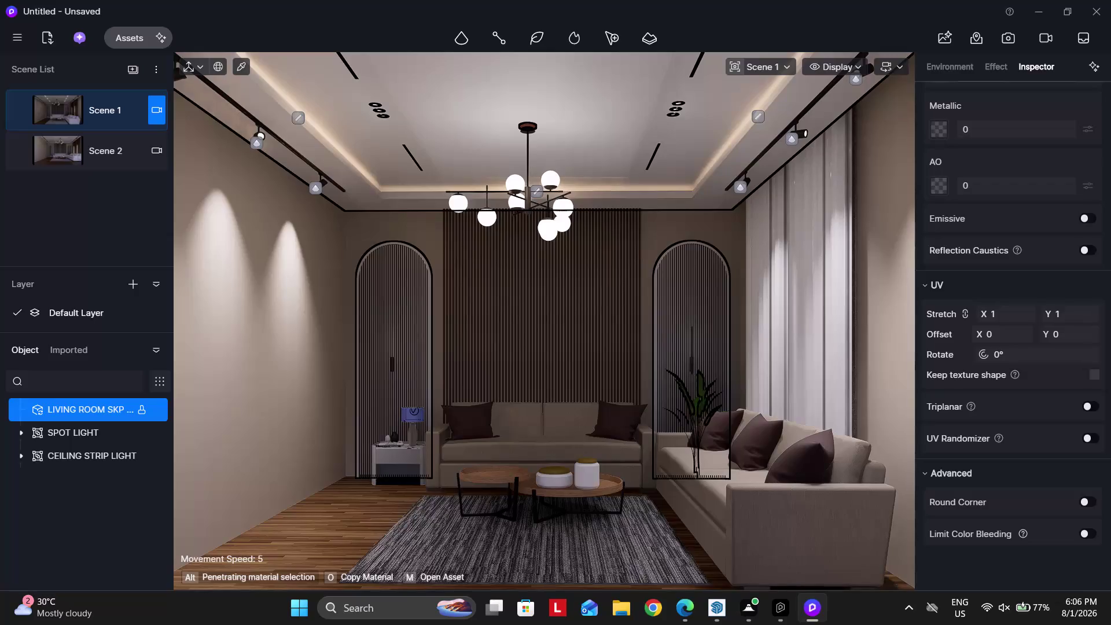
Lower the SPOT LIGHT group's intensity from 30 to 20.
click(72, 430)
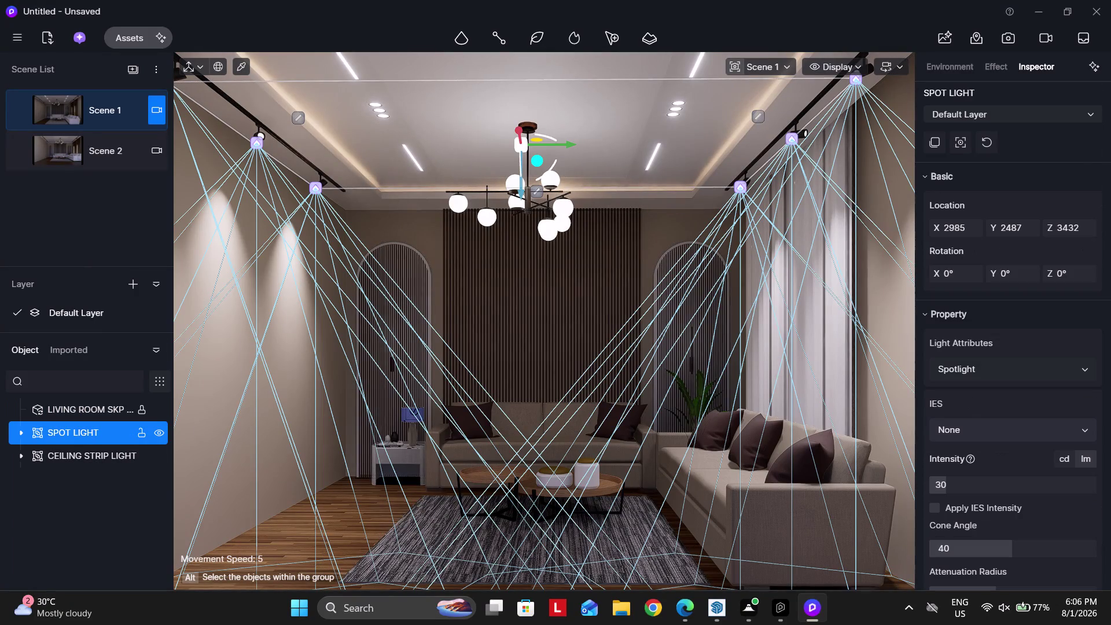
click(956, 480)
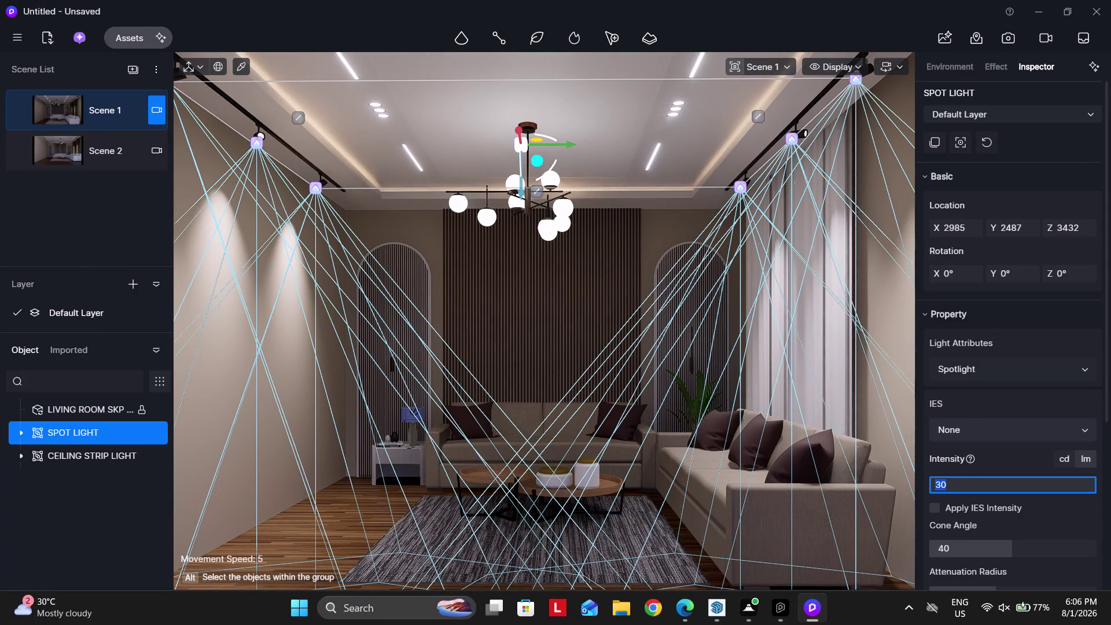
text(20)
key(Return)
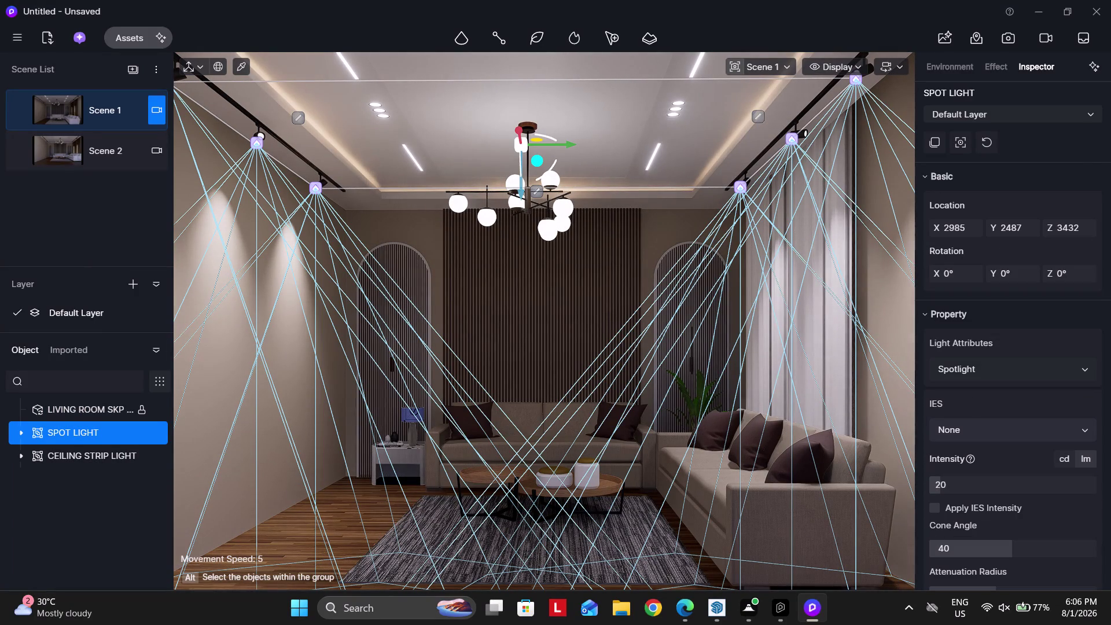
click(595, 364)
scroll(up, 3)
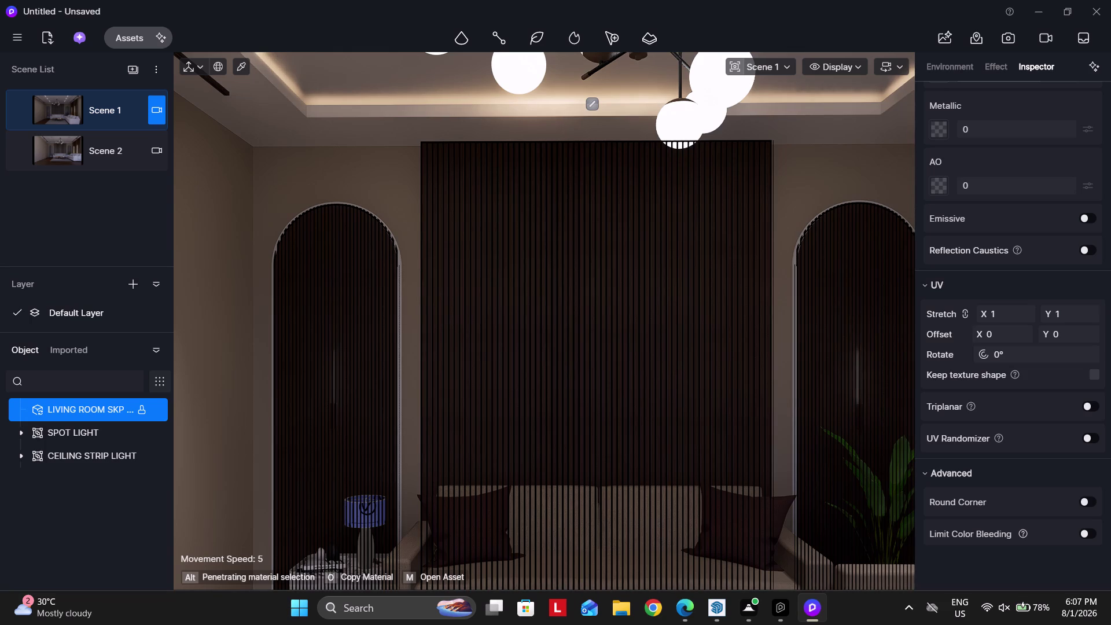
Fly the camera close to the white handle strip on the slatted doors.
scroll(up, 3)
right_click(514, 375)
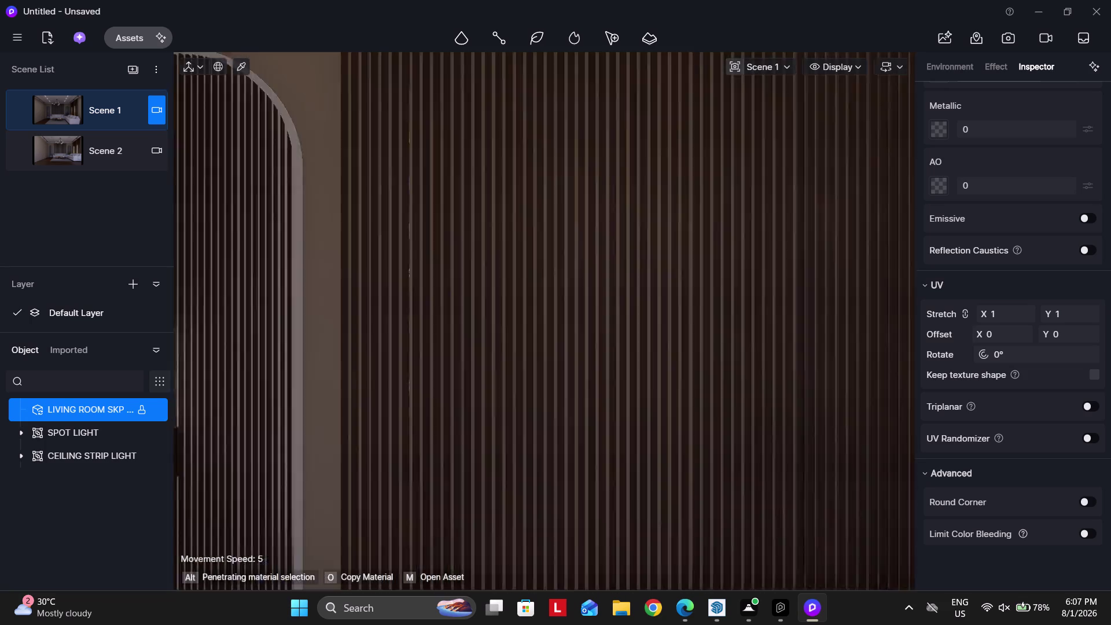
right_drag(538, 364, 457, 364)
scroll(up, 3)
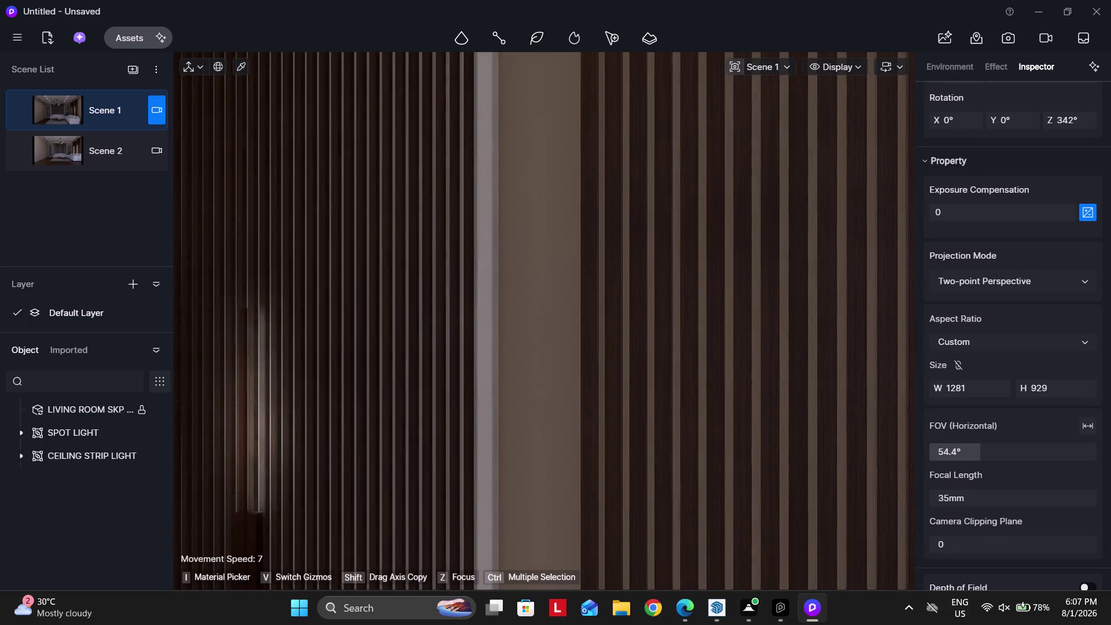
scroll(up, 3)
scroll(up, 3)
right_drag(327, 378, 326, 377)
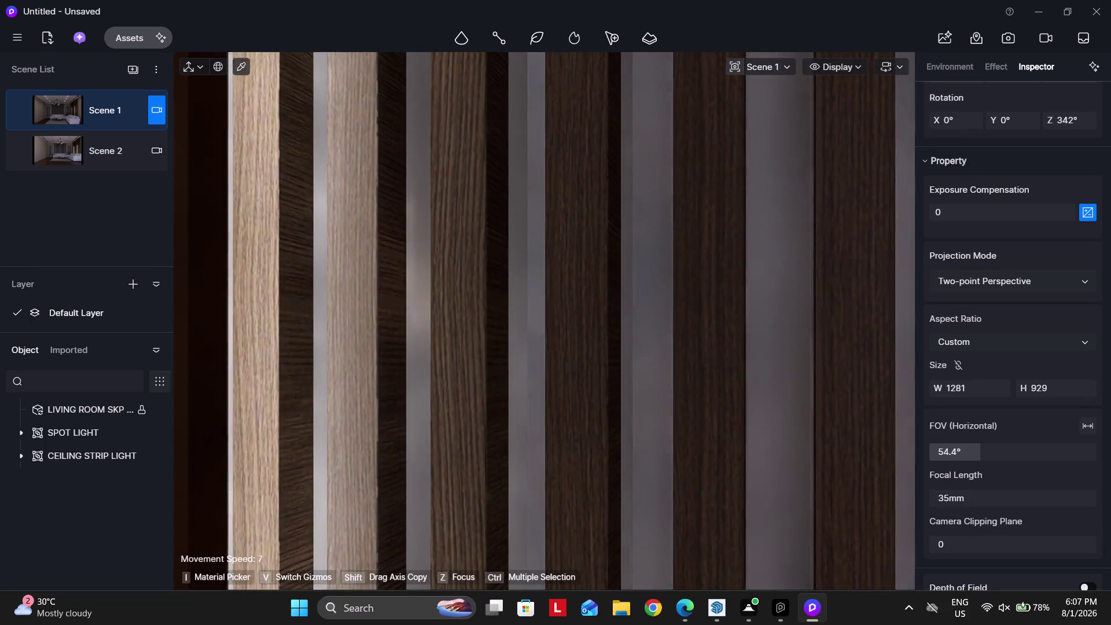
right_drag(325, 377, 253, 382)
text(SDDD)
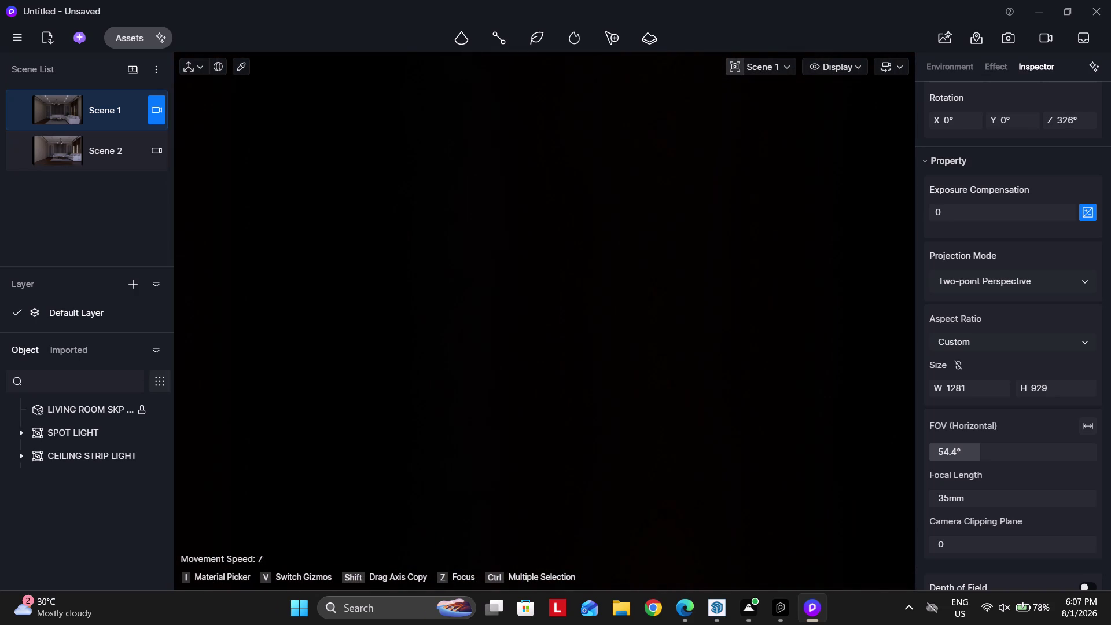
right_drag(314, 384, 900, 396)
key(a)
key(w)
key(w)
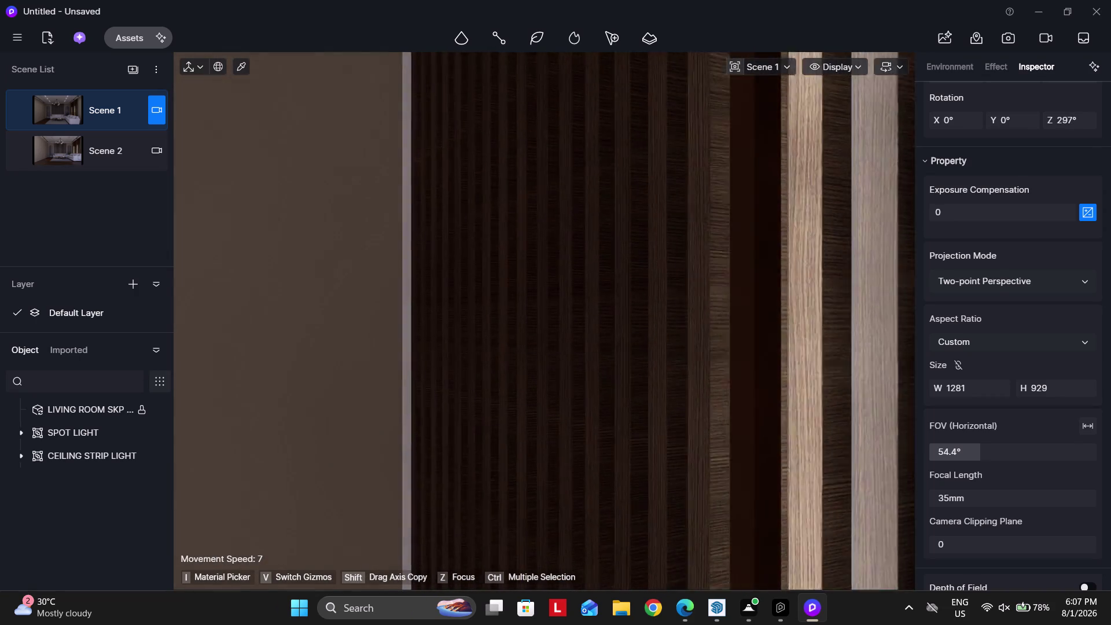
key(s)
key(d)
key(w)
key(a)
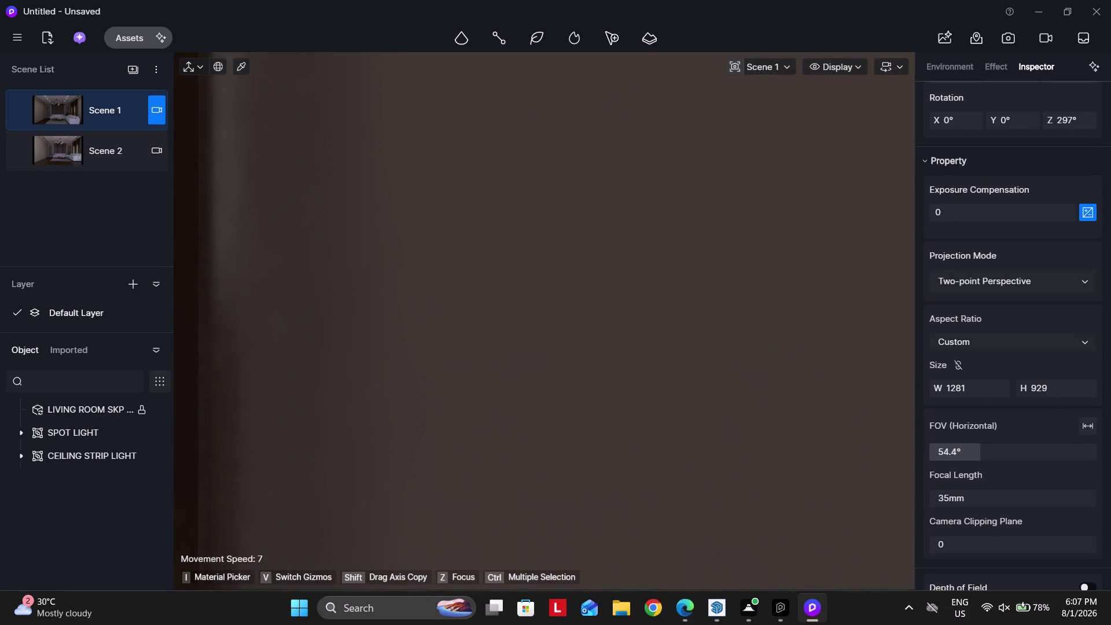
right_drag(666, 360, 648, 357)
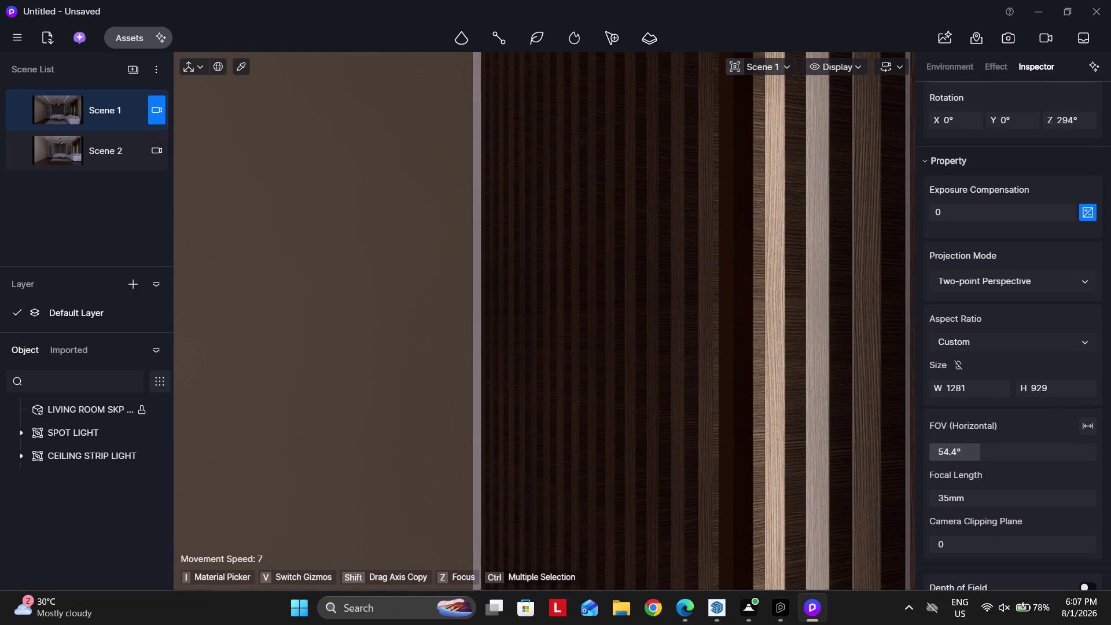
right_drag(647, 357, 454, 376)
key(space)
text(D)
key(d)
key(a)
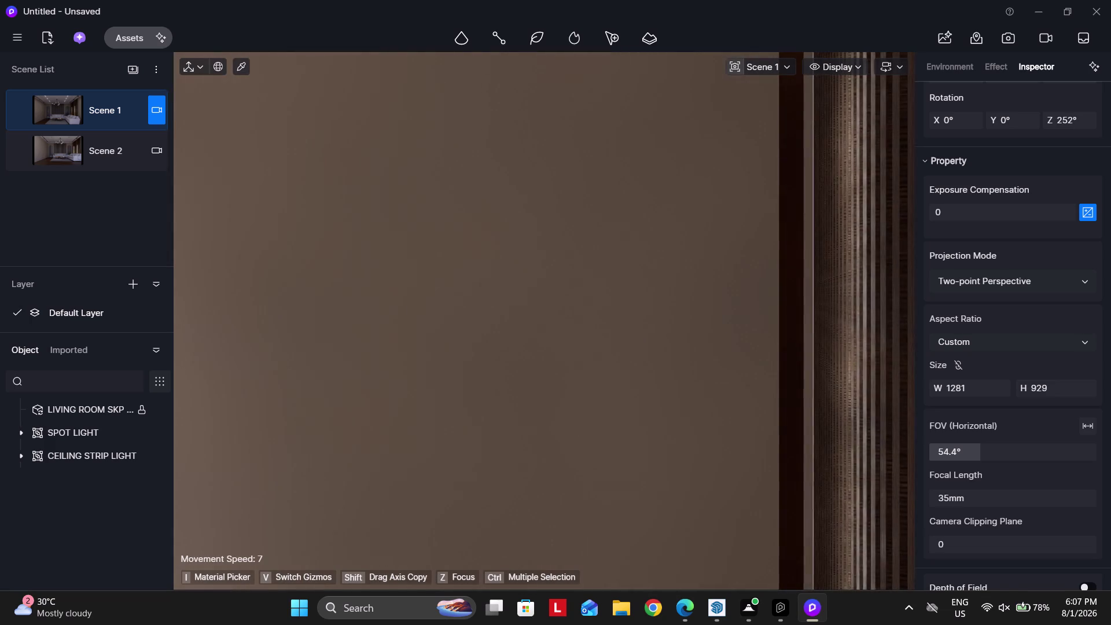
right_drag(455, 376, 579, 375)
scroll(up, 3)
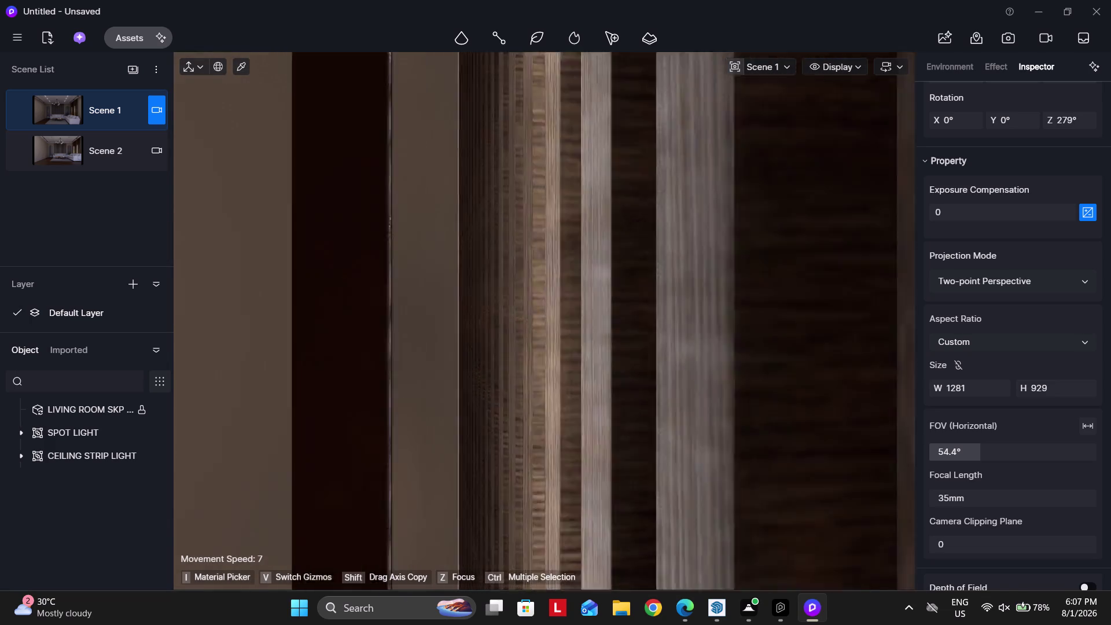
scroll(up, 3)
scroll(down, 3)
scroll(down, 3)
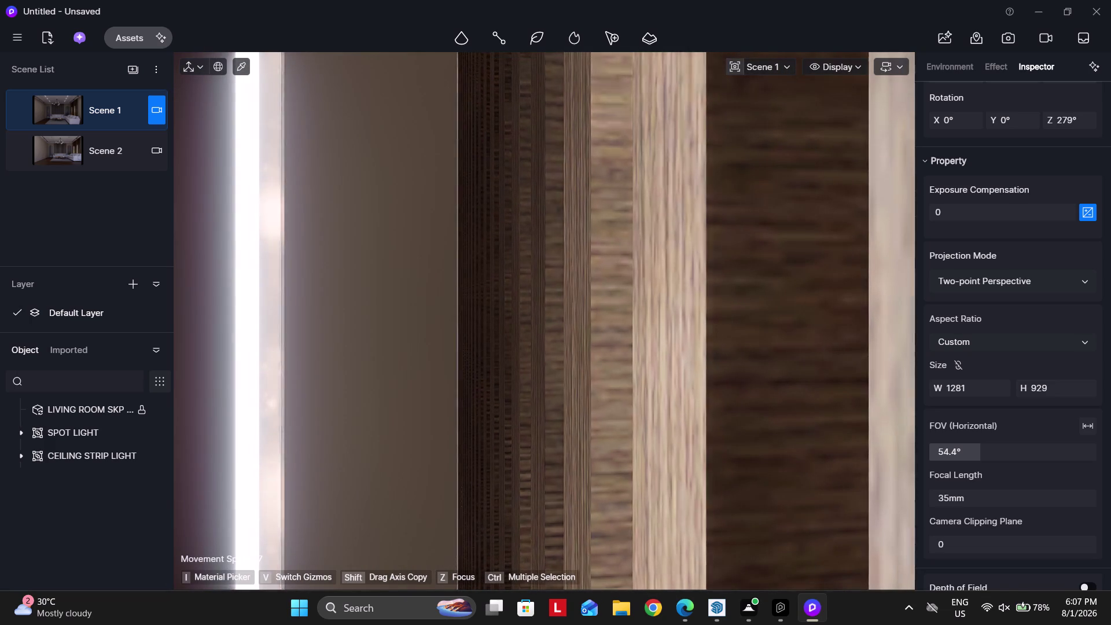
Pick the handle strip's material and give it emissive intensity 60.
click(240, 63)
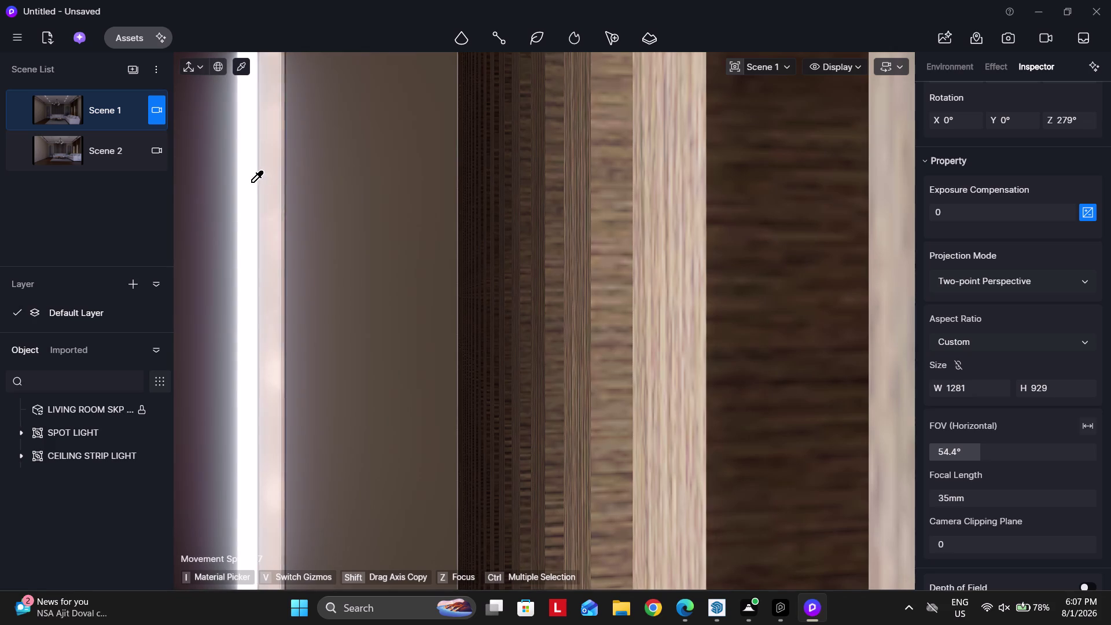
click(247, 181)
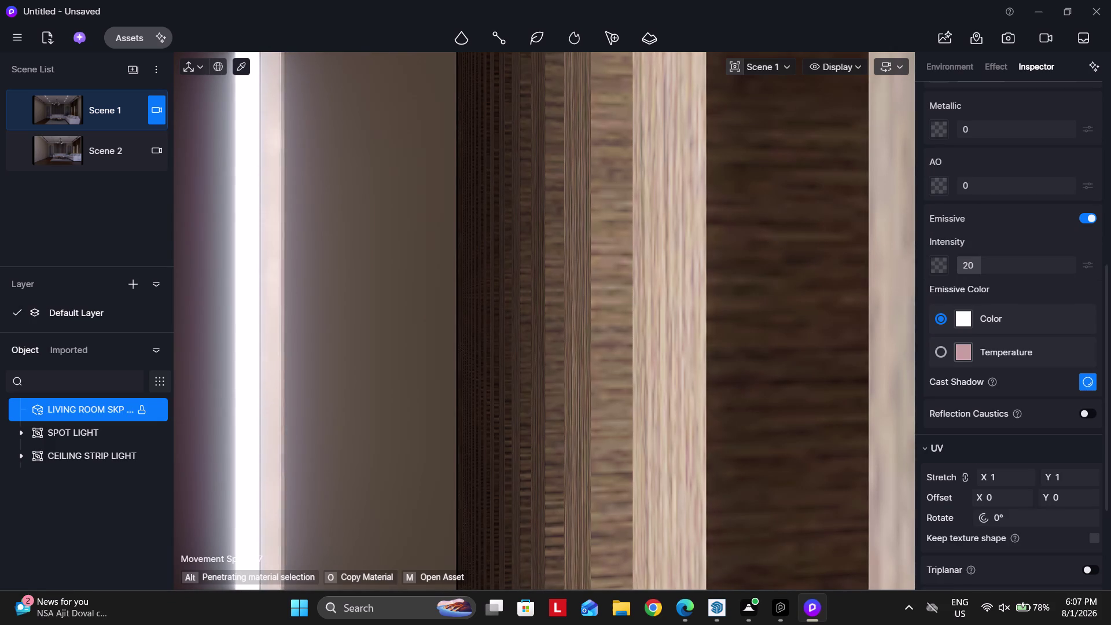
click(994, 270)
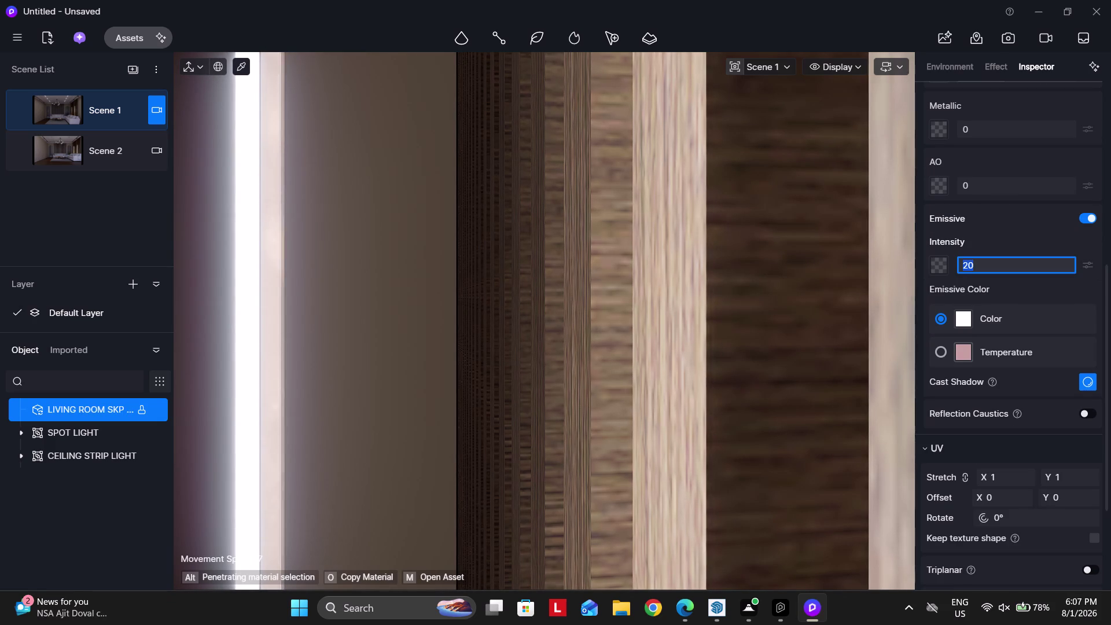
text(60)
key(Return)
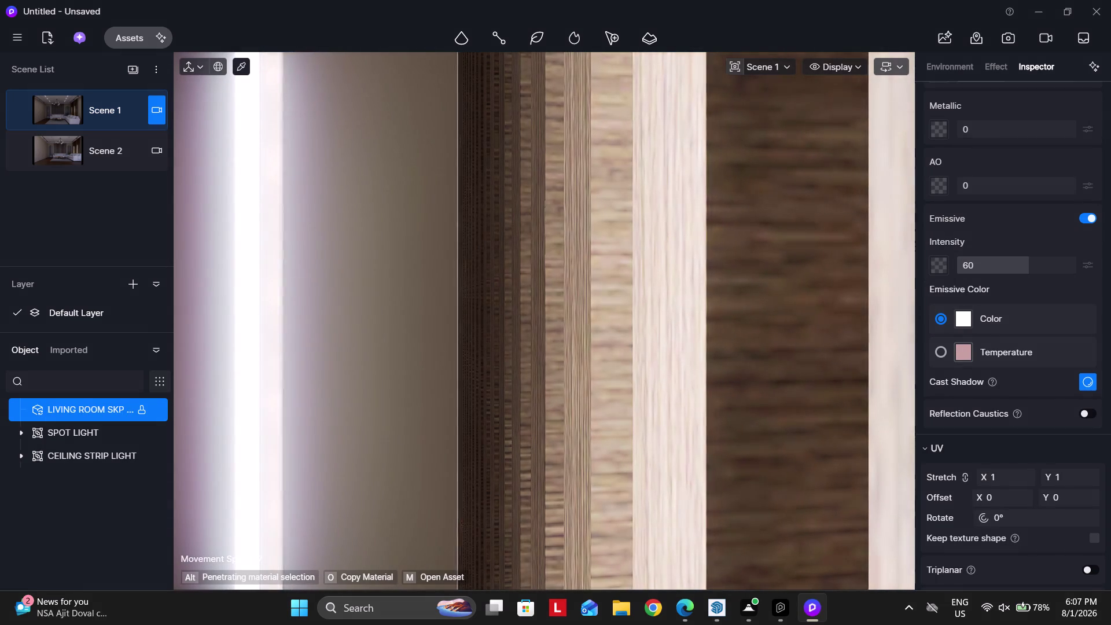
Reduce the handle strip's emissive intensity to 20.
click(77, 109)
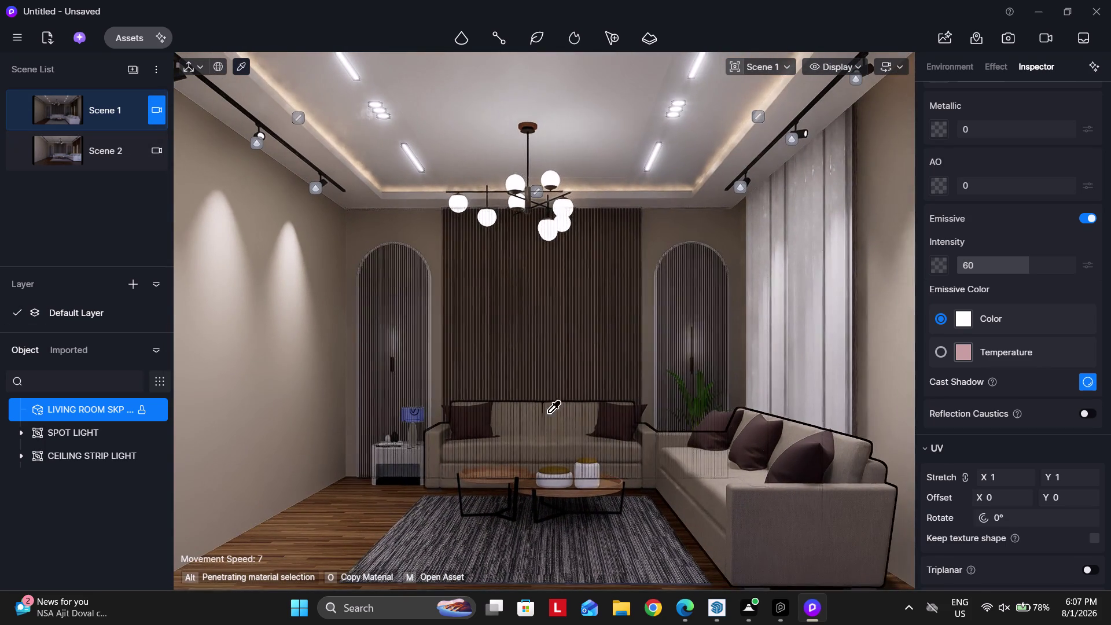
scroll(up, 3)
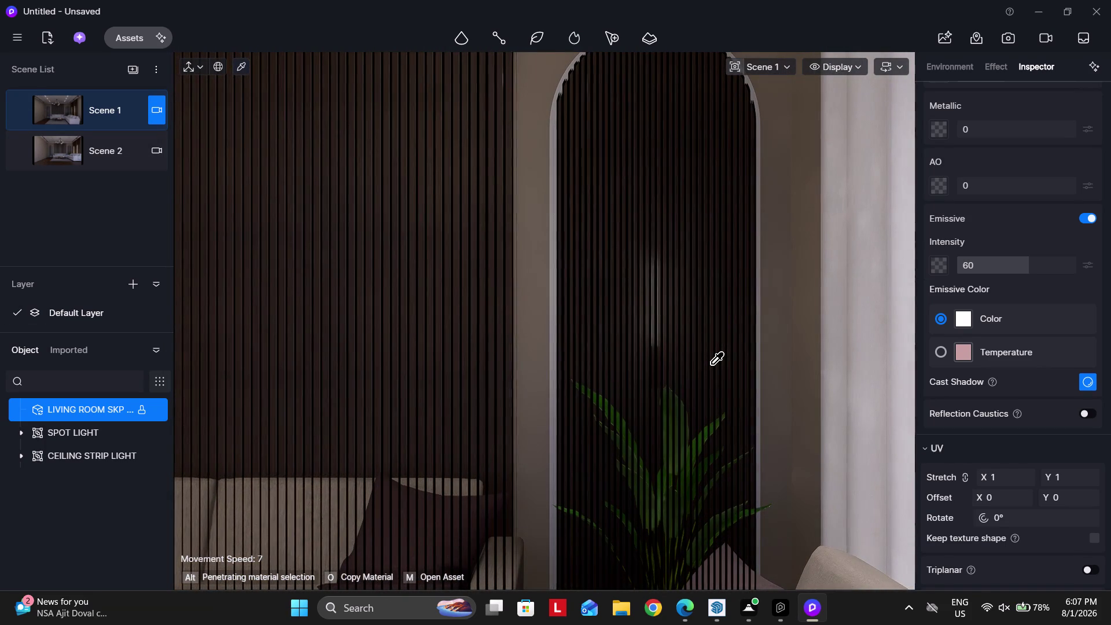
scroll(down, 3)
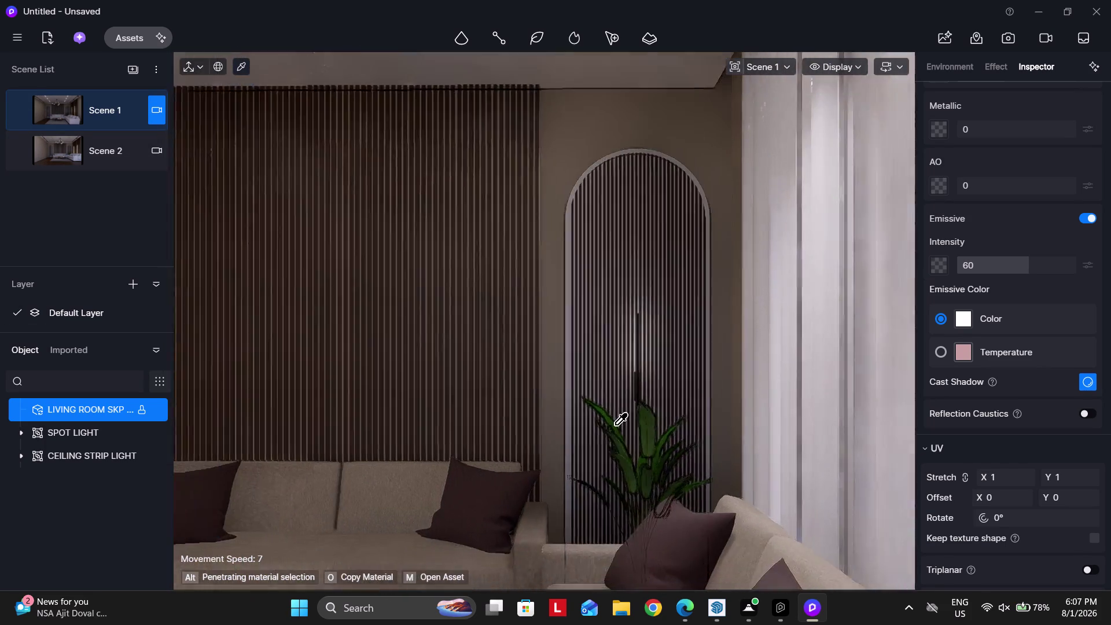
scroll(down, 3)
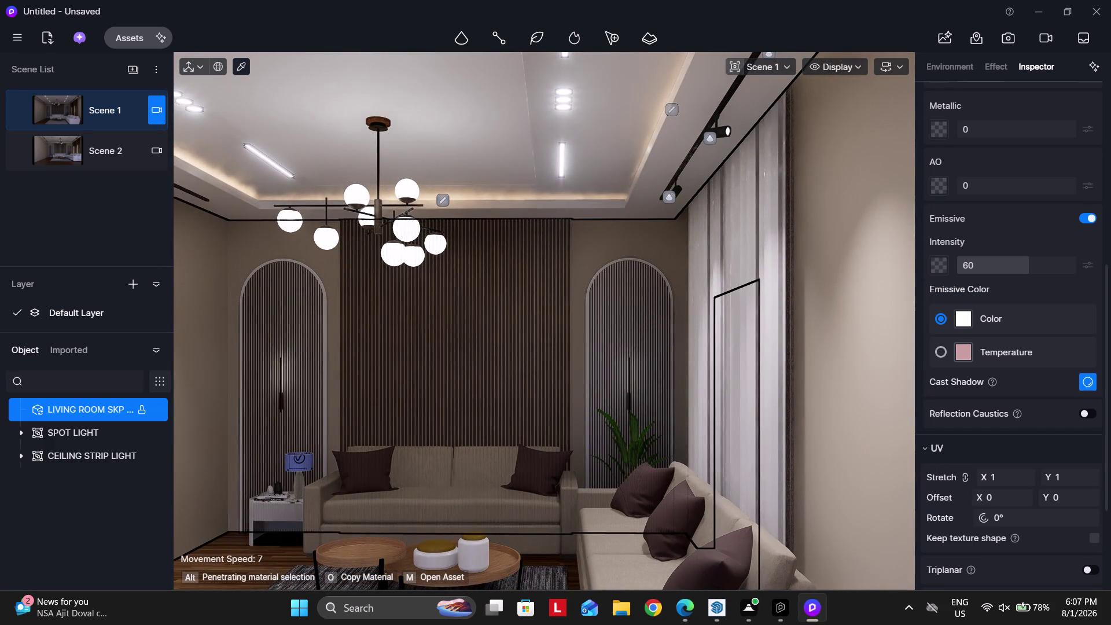
click(988, 268)
text(20)
key(Return)
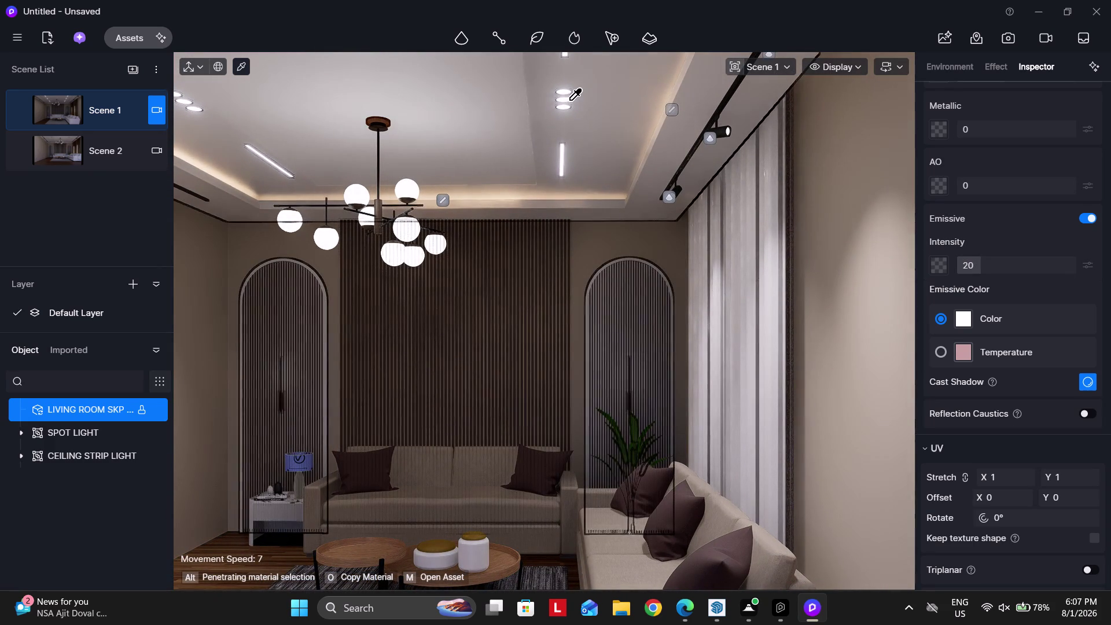
key(Escape)
key(Escape)
key(Escape)
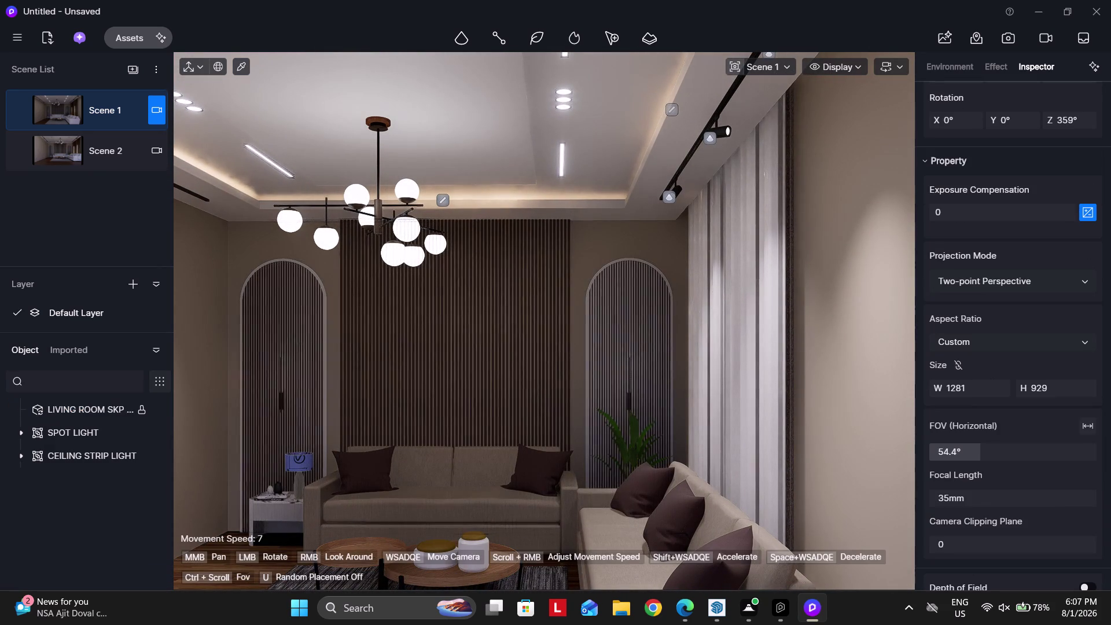
Expand the CEILING STRIP LIGHT group and select its second Strip Light.
text(WW)
key(a)
text(D)
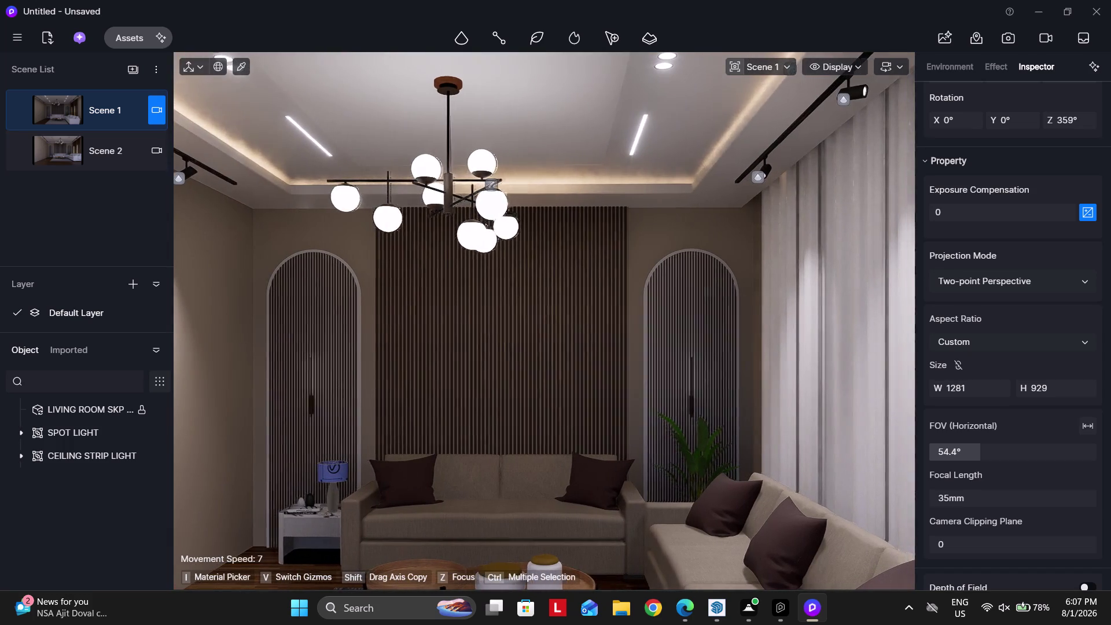
text(W)
key(w)
click(443, 170)
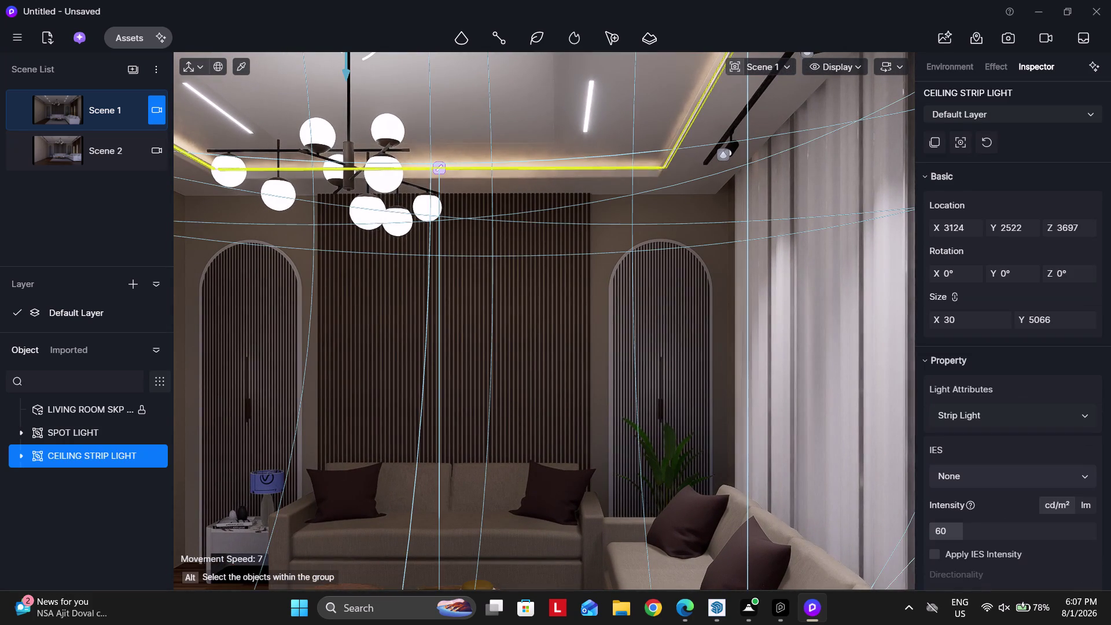
click(72, 432)
click(20, 432)
click(65, 447)
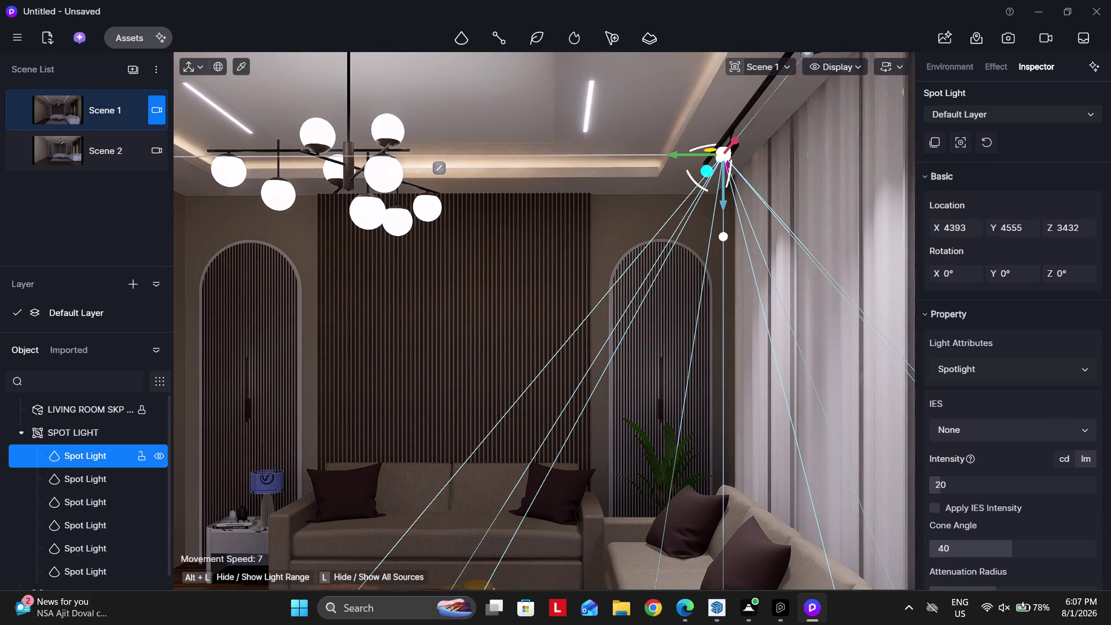
click(441, 171)
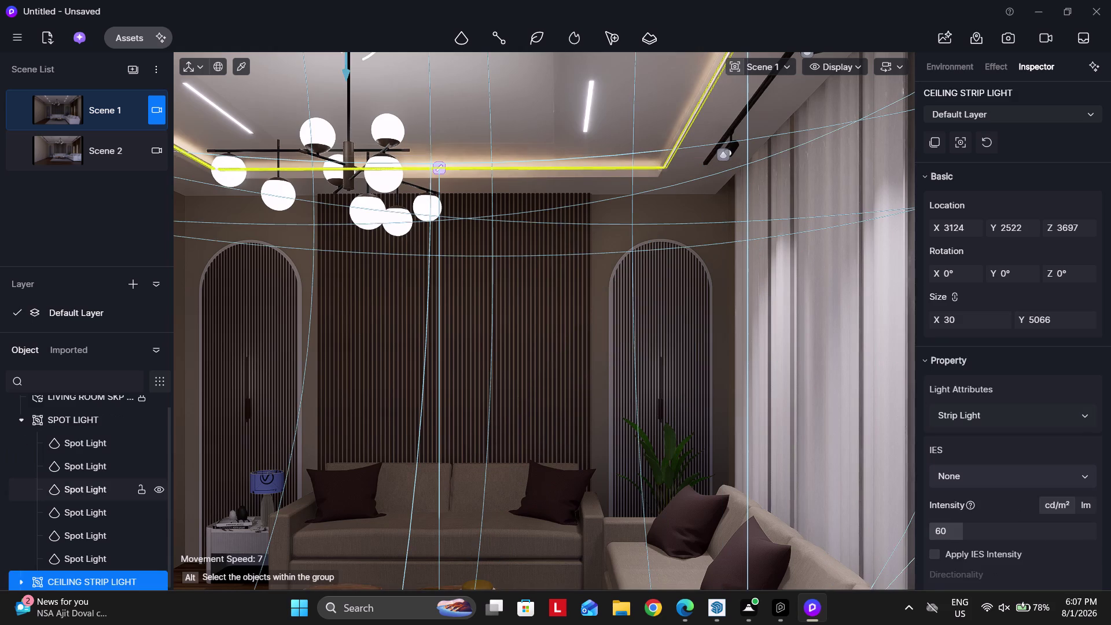
click(84, 562)
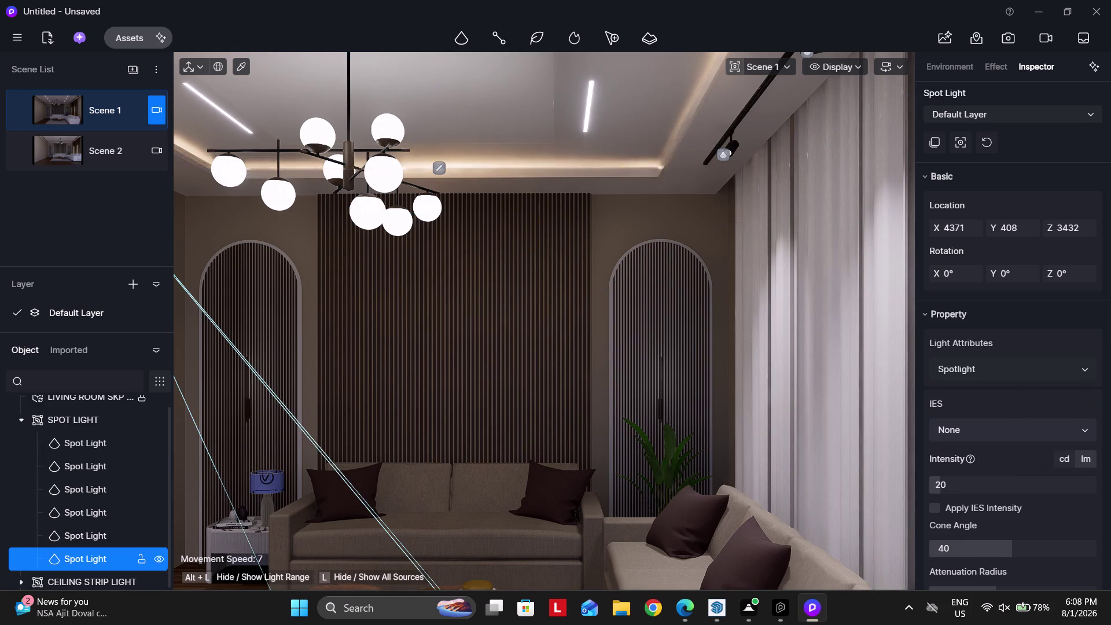
click(84, 536)
click(83, 515)
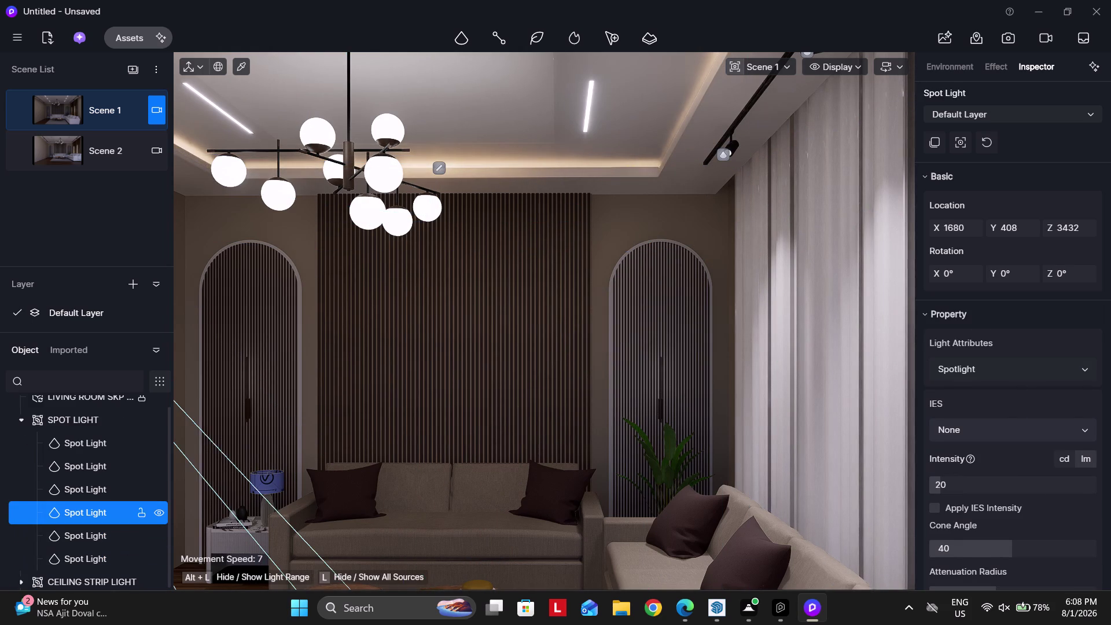
click(83, 490)
scroll(down, 3)
scroll(down, 3)
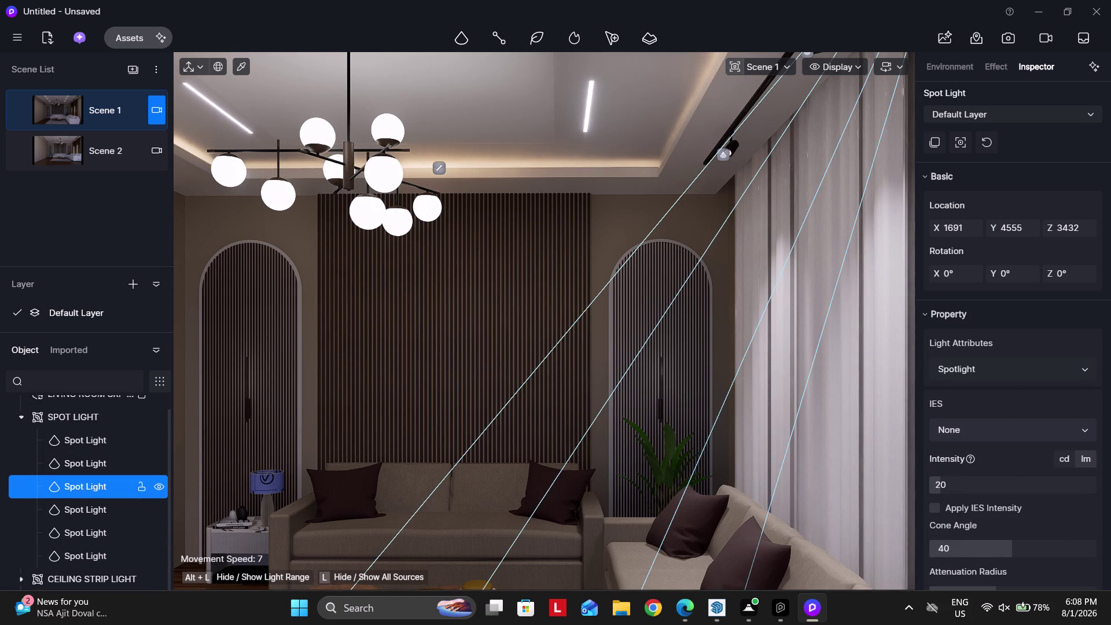
scroll(down, 3)
click(62, 571)
scroll(down, 3)
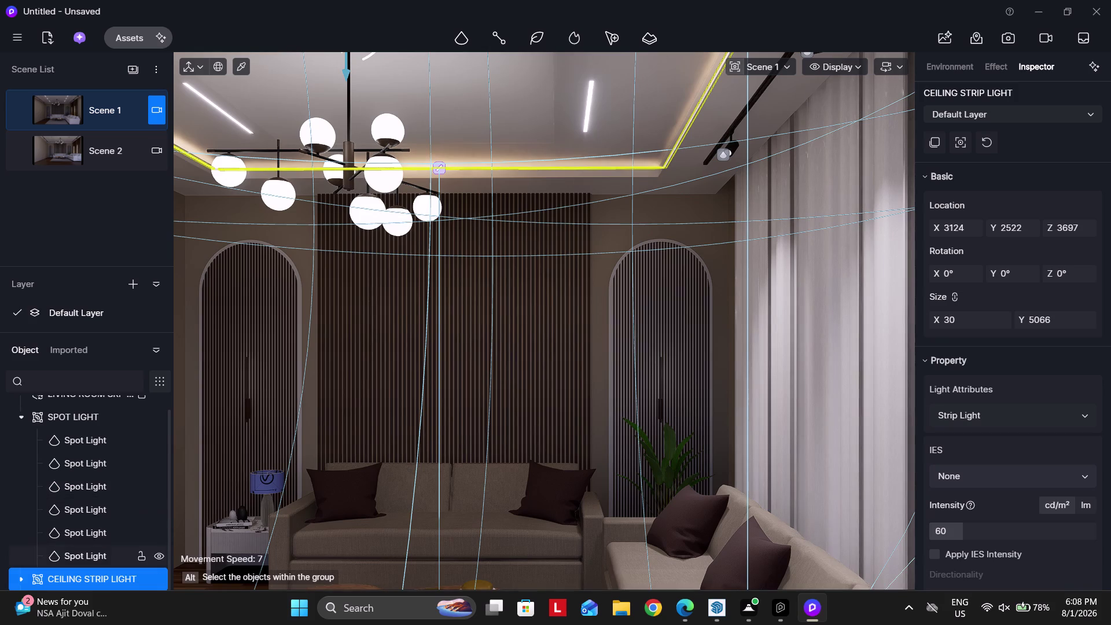
click(23, 577)
scroll(down, 3)
click(71, 511)
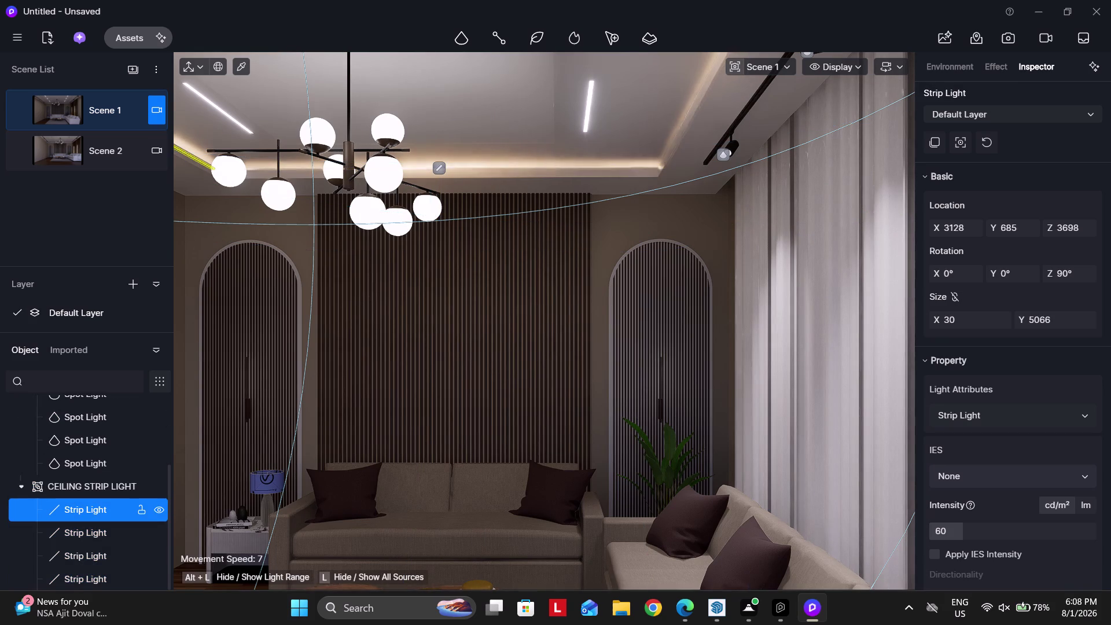
click(80, 532)
Zoom to the cove and drag the strip light sideways to X 5832.
scroll(up, 3)
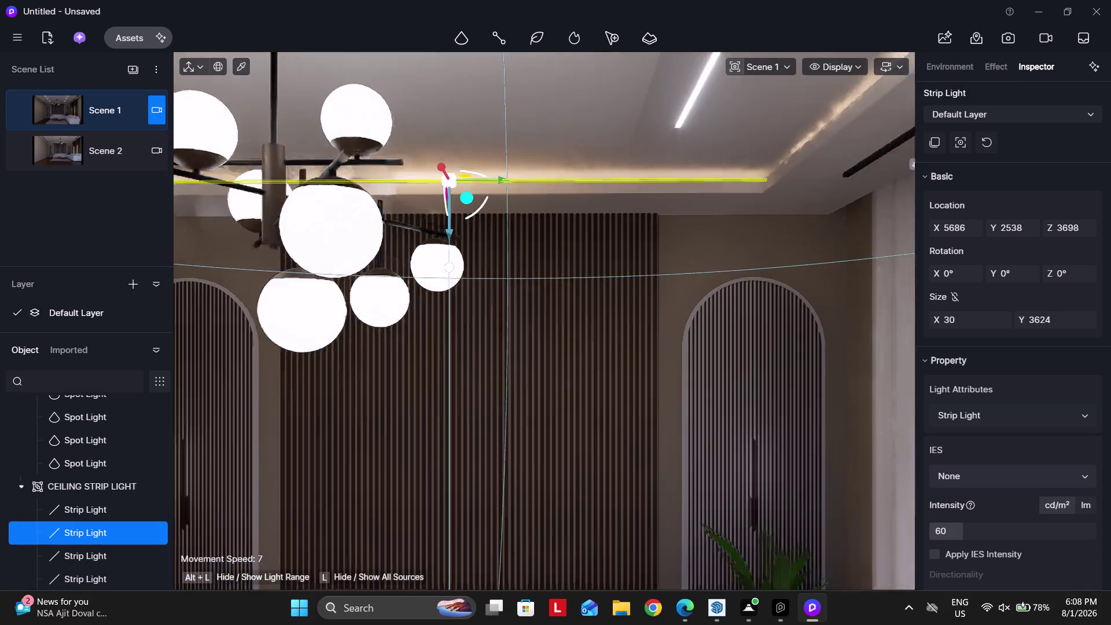
scroll(up, 3)
scroll(up, 3)
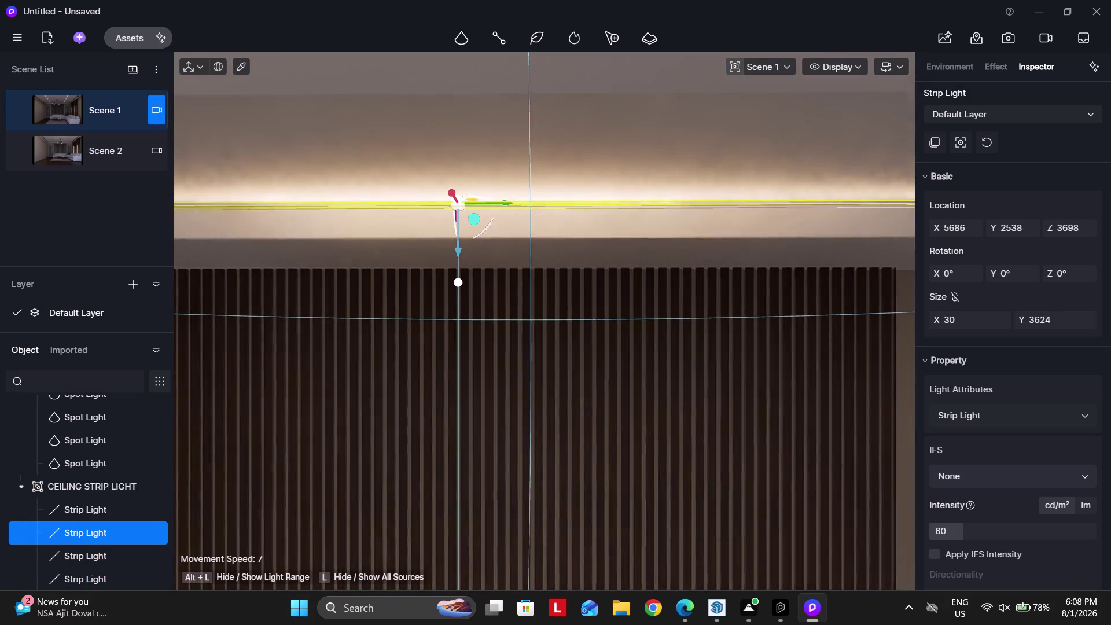
text(EE)
key(e)
right_drag(469, 191, 479, 107)
key(e)
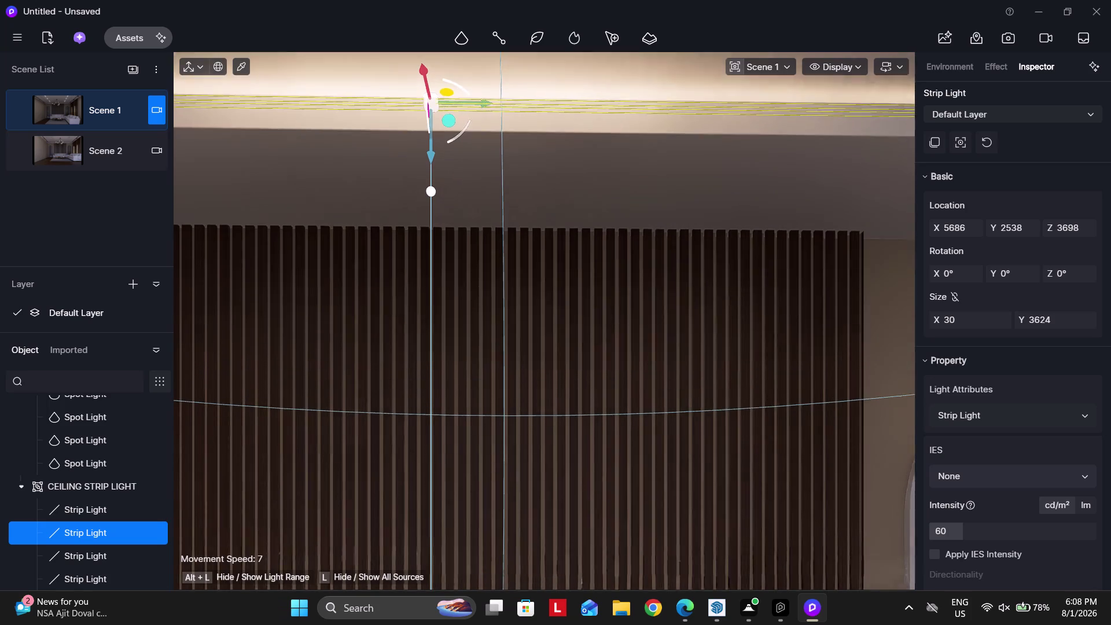
right_drag(440, 245, 446, 173)
key(space)
key(space)
key(space)
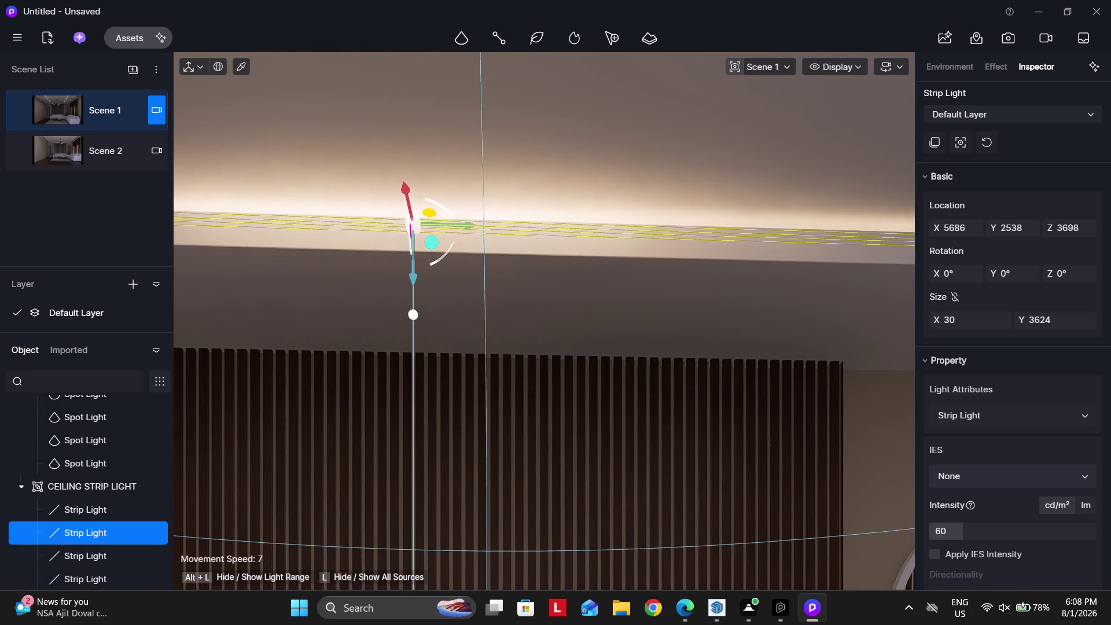
drag(408, 195, 414, 196)
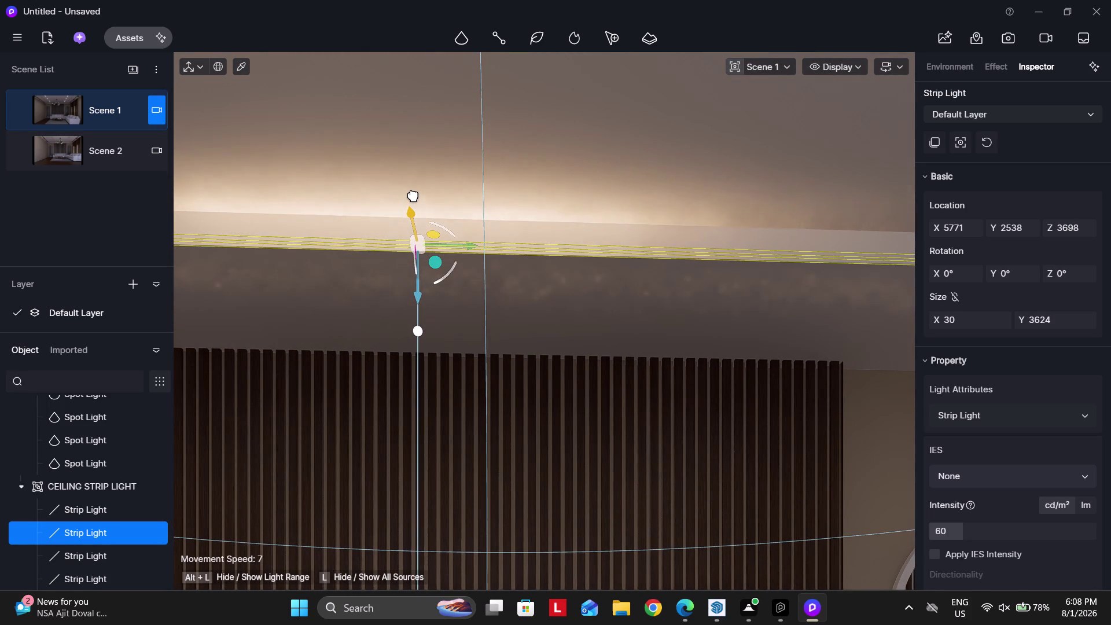
drag(413, 197, 416, 197)
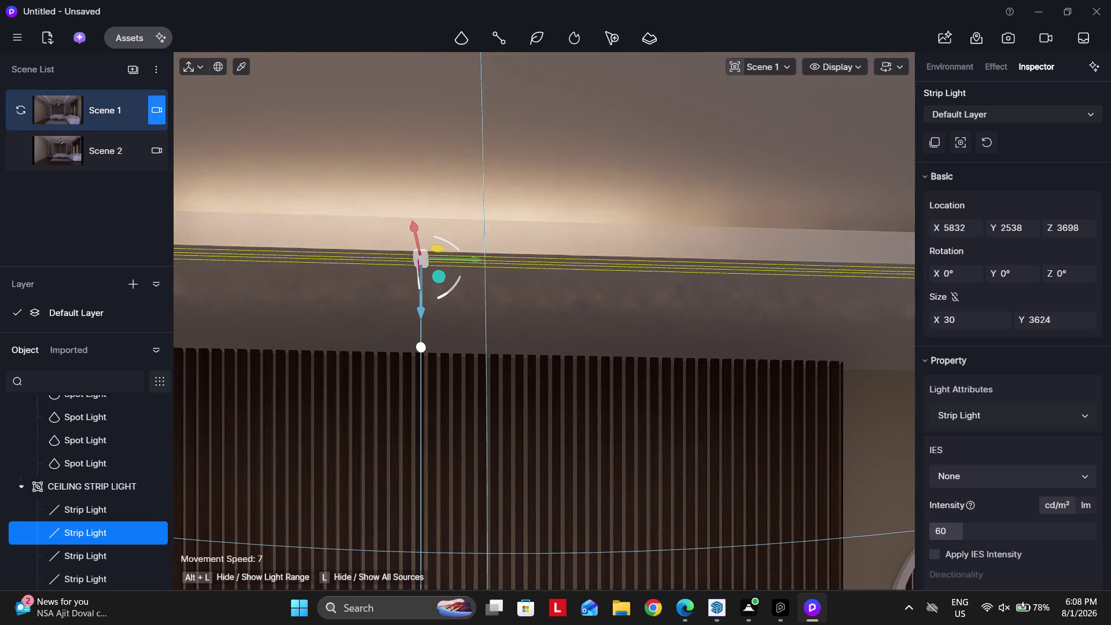
click(90, 113)
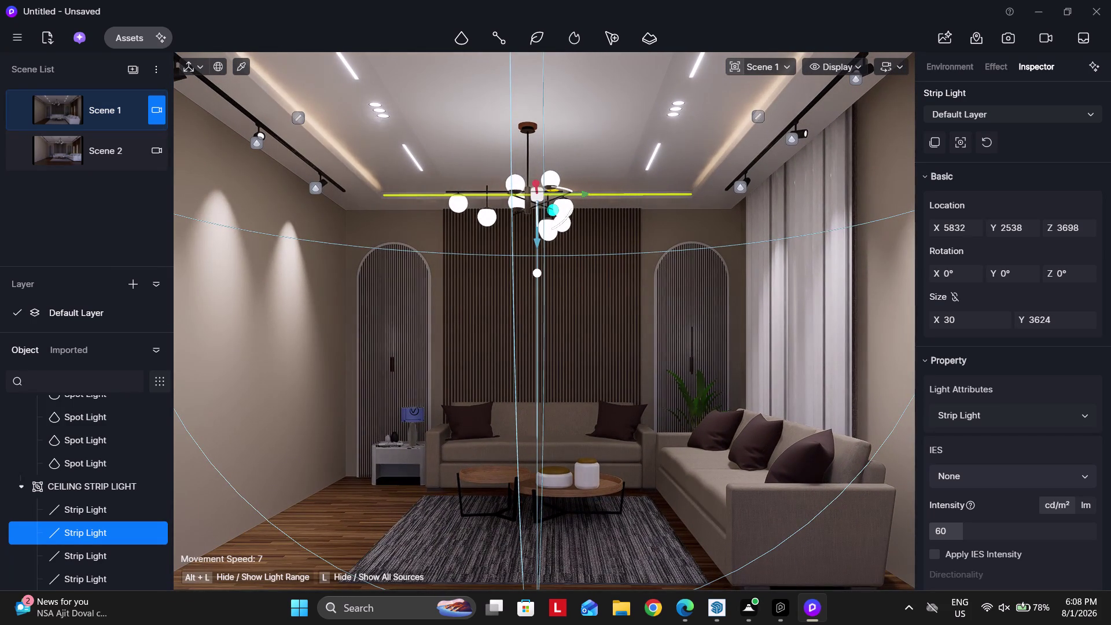
click(587, 330)
key(ctrl+z)
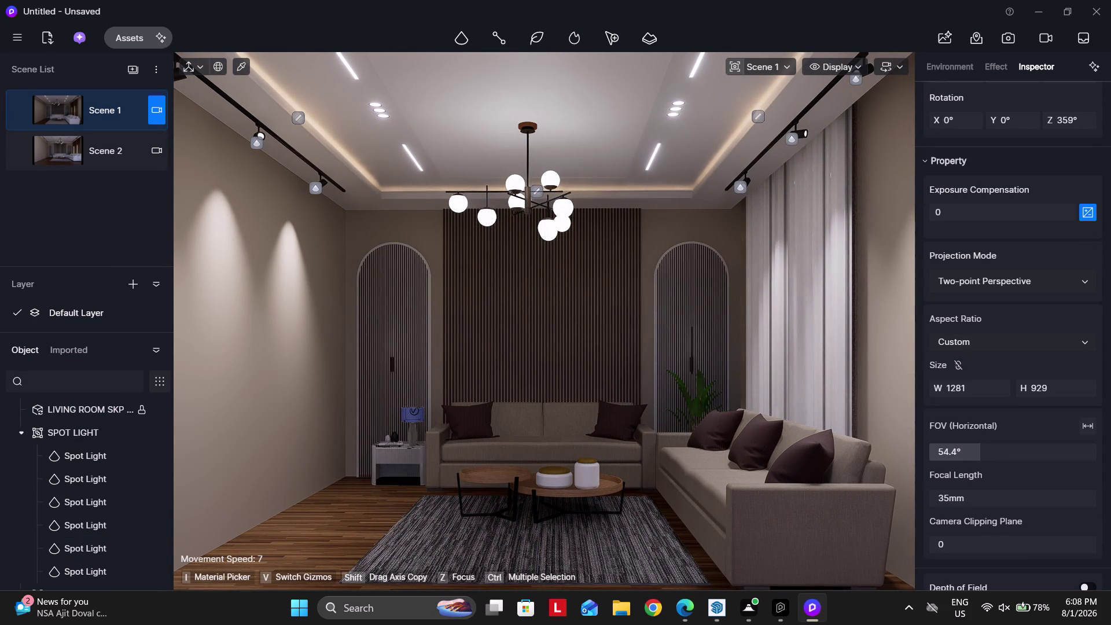
key(Escape)
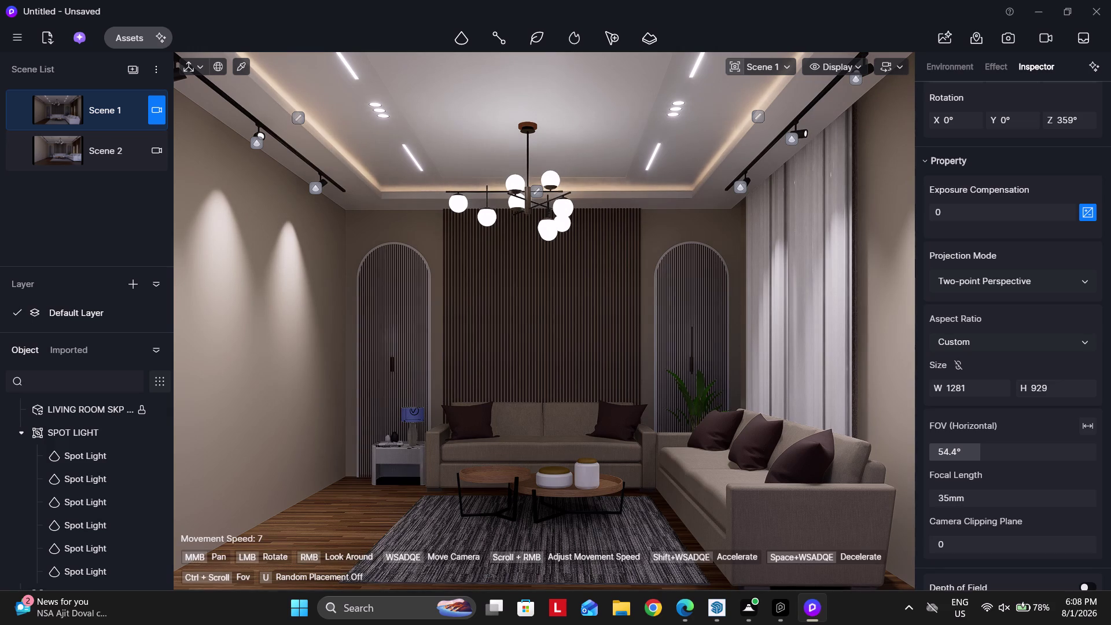
right_drag(528, 348, 530, 276)
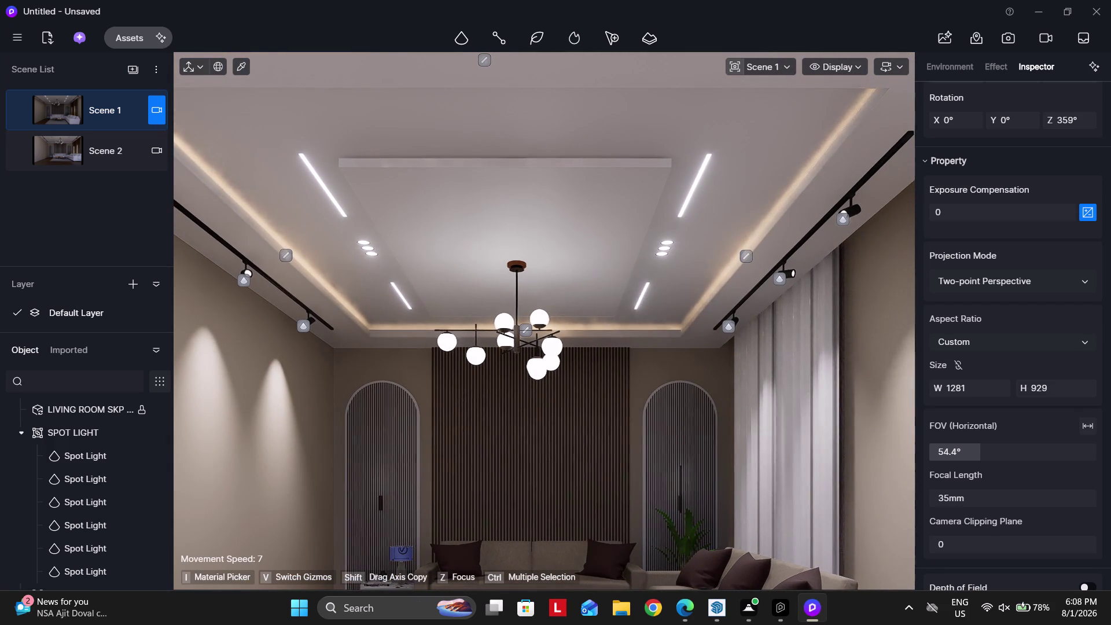
scroll(up, 3)
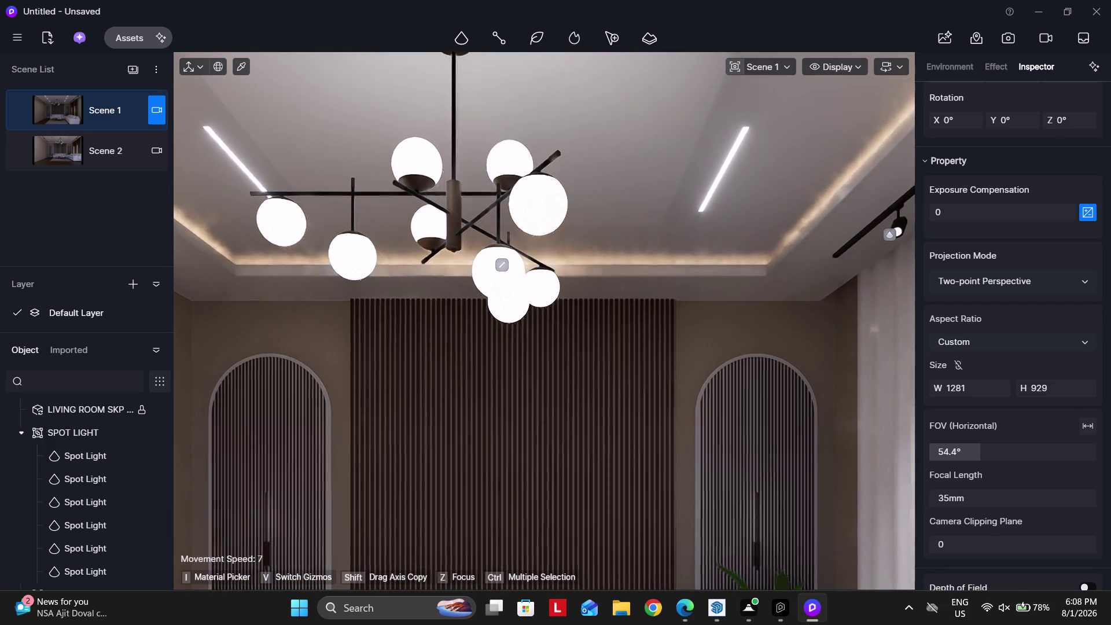
right_drag(529, 409, 476, 363)
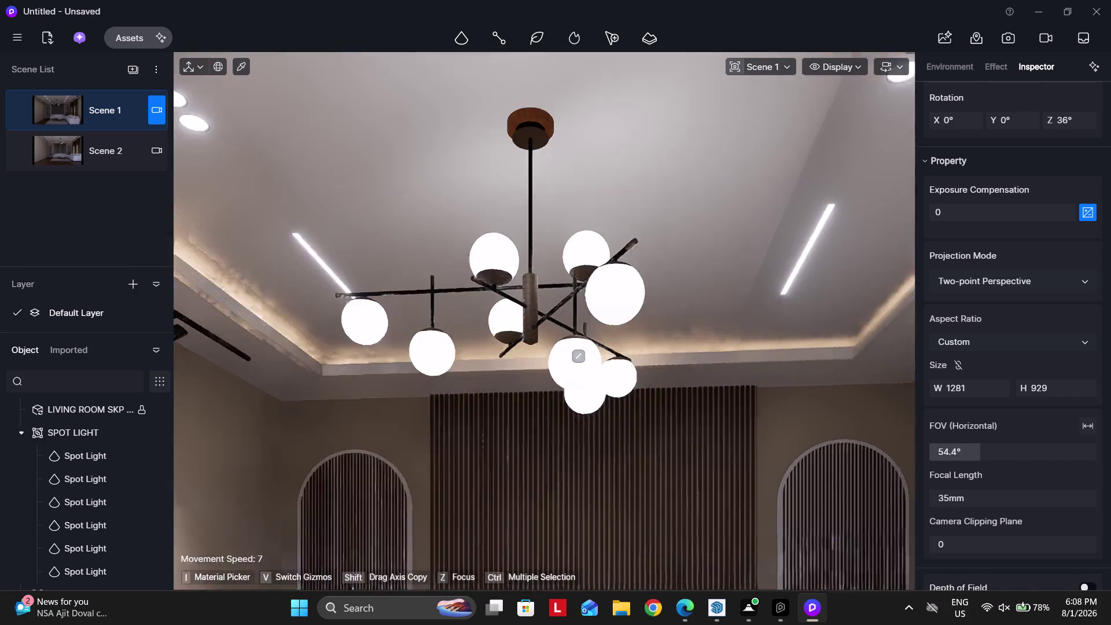
right_drag(475, 363, 320, 283)
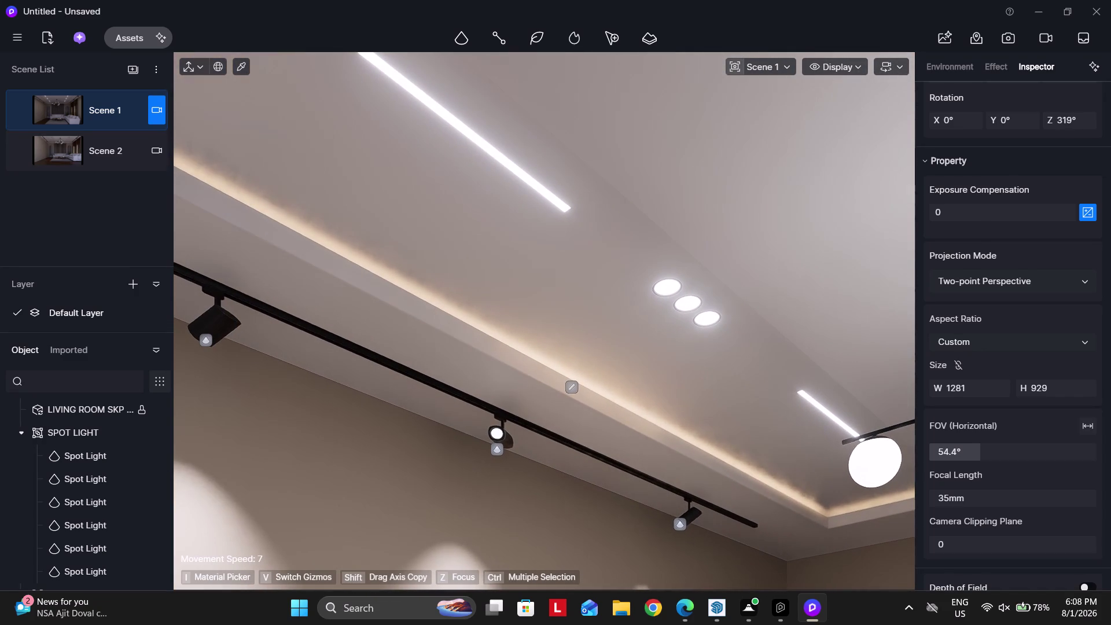
right_drag(745, 491, 469, 301)
key(d)
key(d)
key(d)
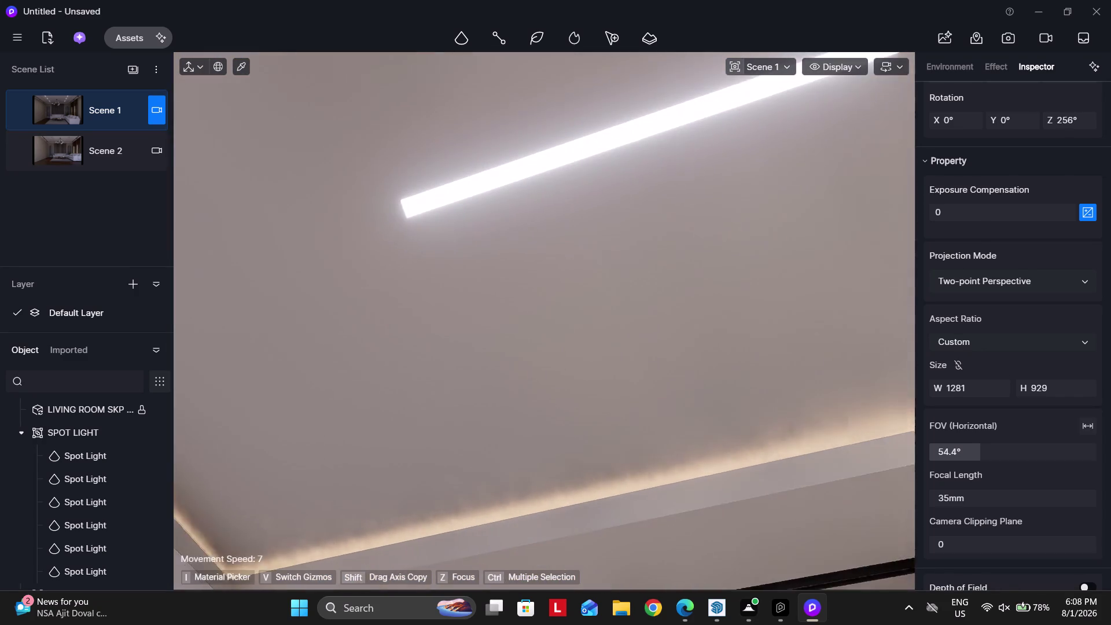
right_drag(677, 467, 384, 497)
key(d)
key(d)
right_drag(752, 466, 739, 476)
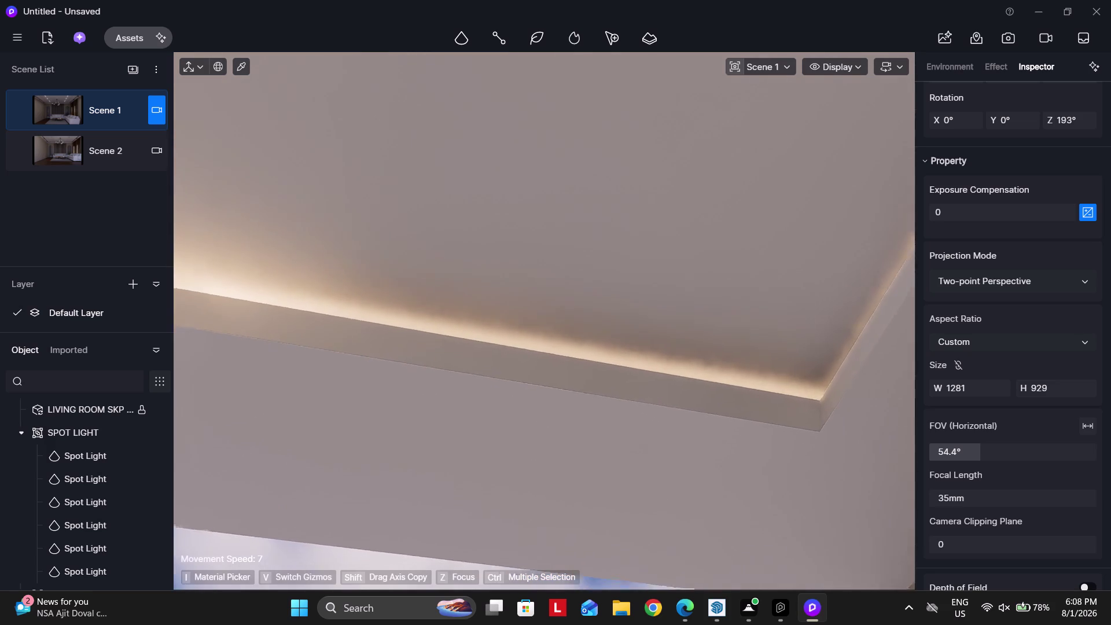
right_drag(740, 476, 496, 543)
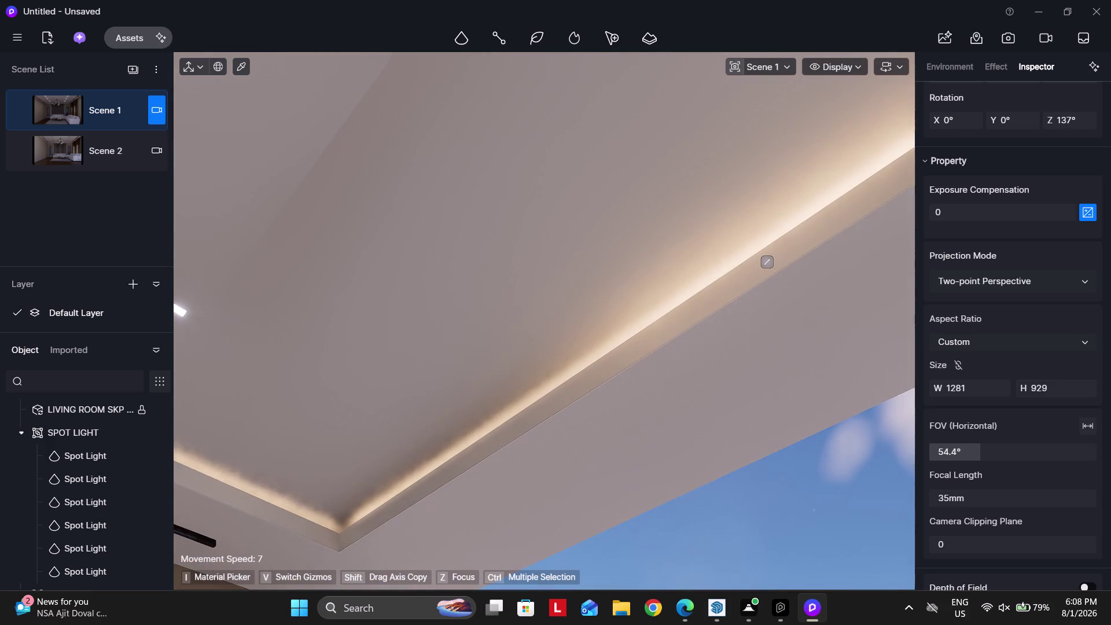
right_drag(753, 401, 764, 403)
key(s)
key(a)
right_drag(668, 401, 736, 420)
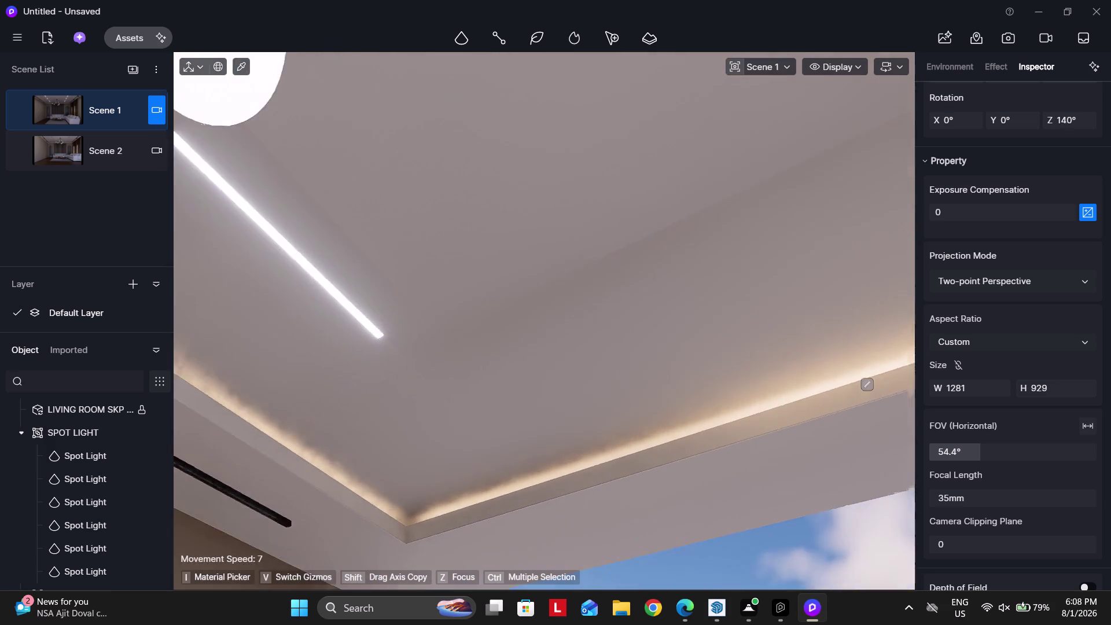
right_drag(736, 421, 207, 438)
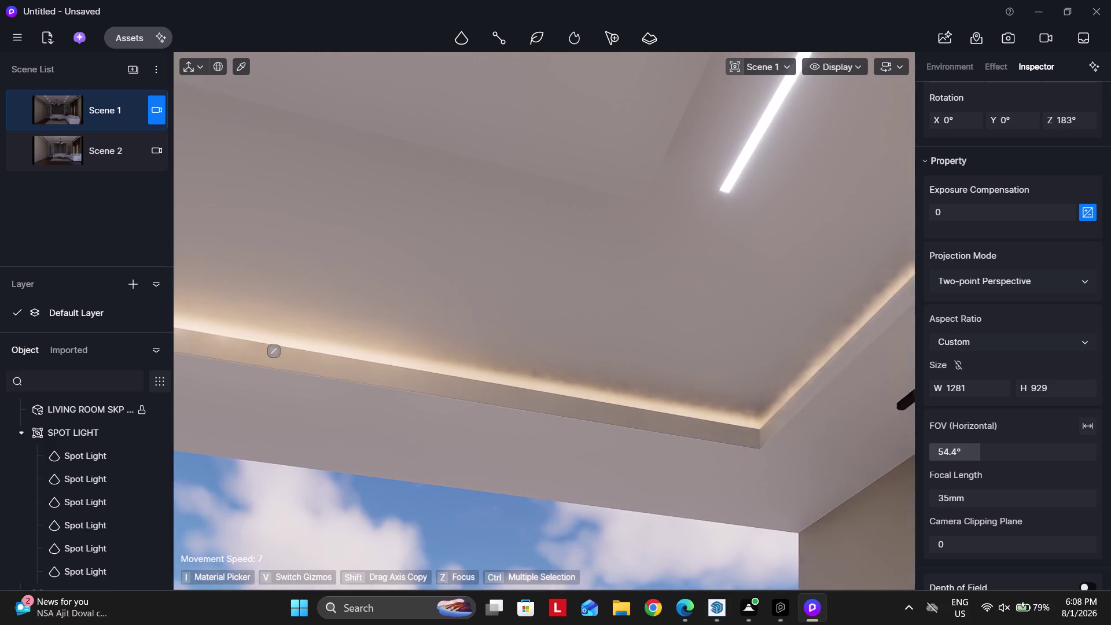
right_drag(208, 438, 847, 425)
click(506, 410)
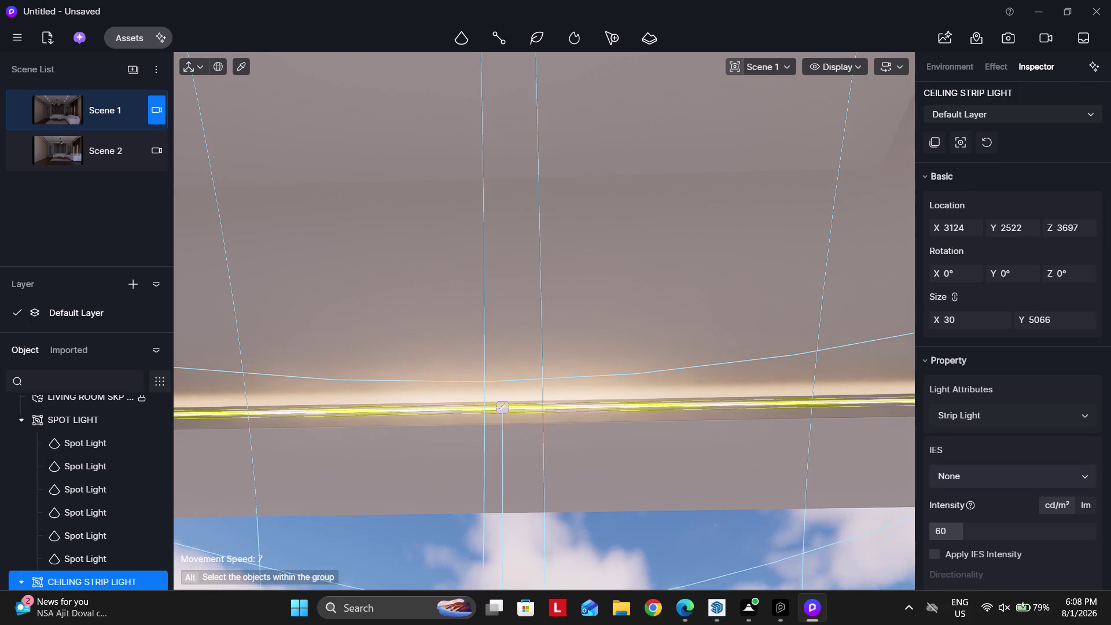
Slide the last ceiling strip light along the cove to Y 2540 and check alignment.
click(14, 579)
scroll(down, 3)
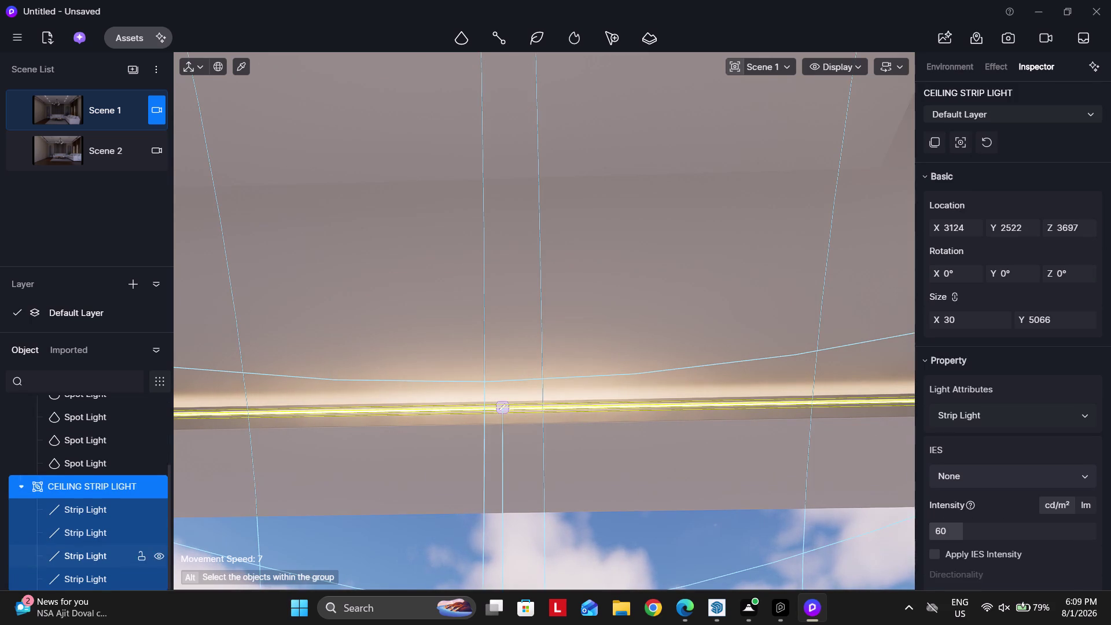
click(70, 568)
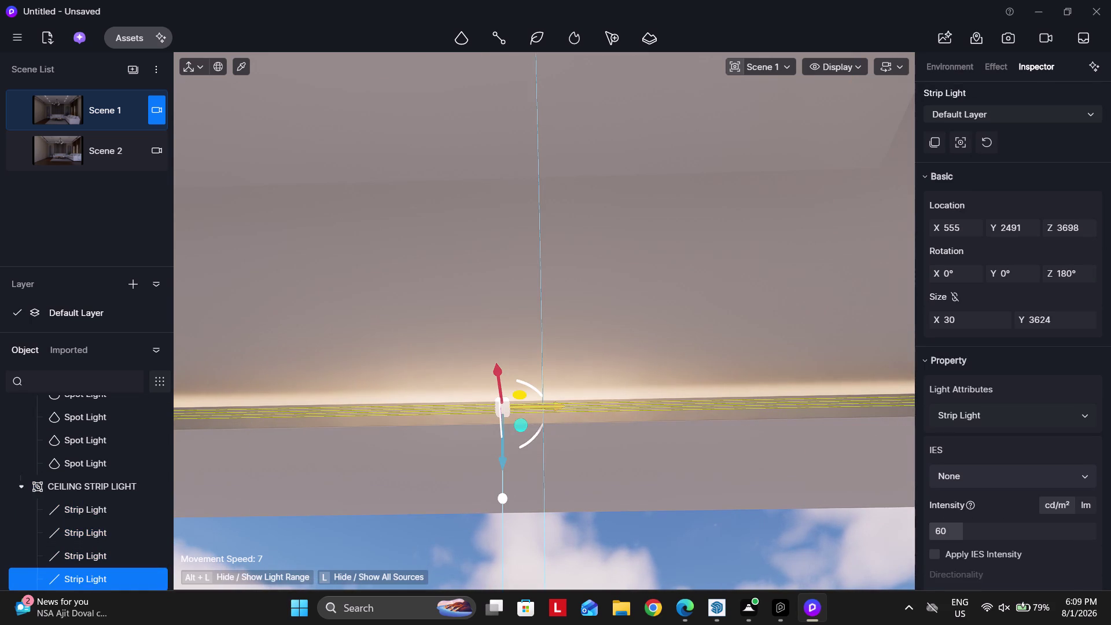
drag(554, 404, 547, 404)
right_drag(569, 414, 469, 417)
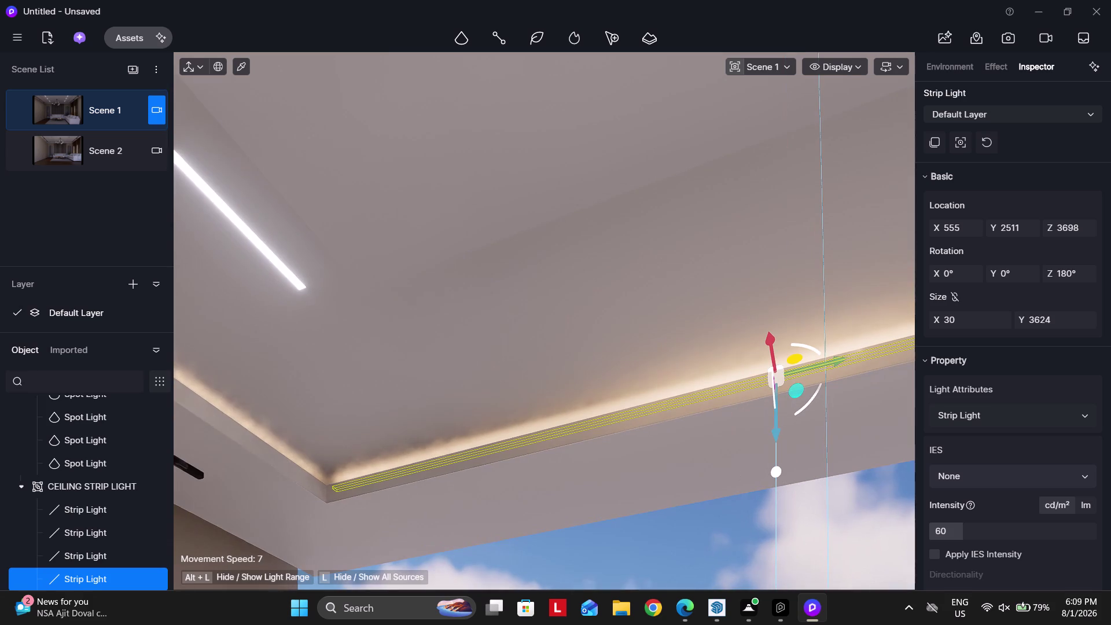
right_drag(469, 418, 470, 418)
drag(837, 360, 833, 360)
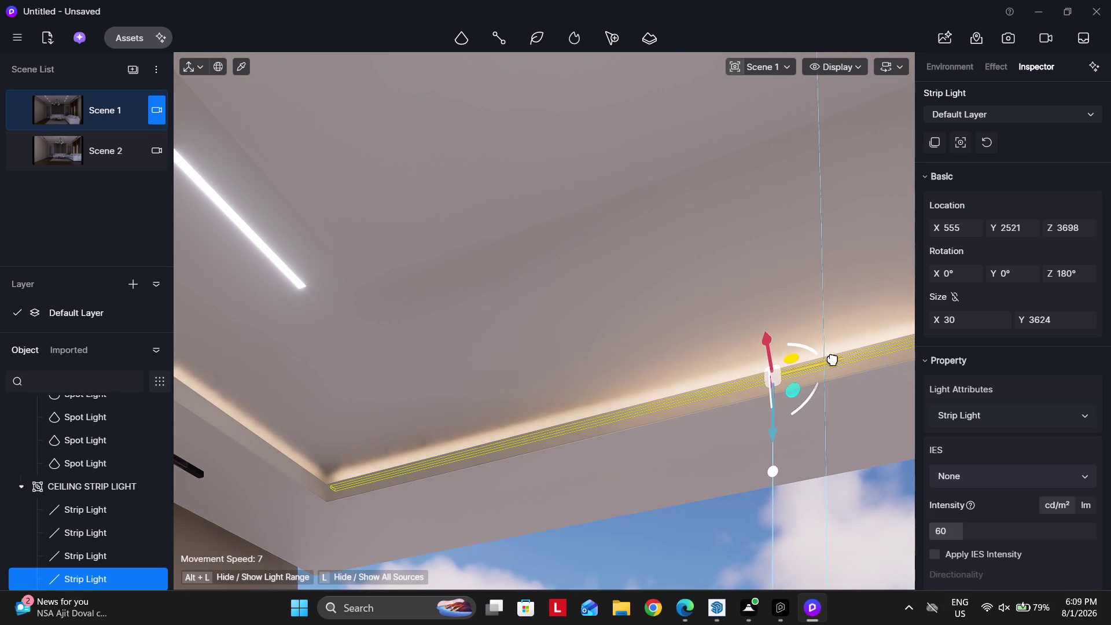
drag(833, 360, 828, 360)
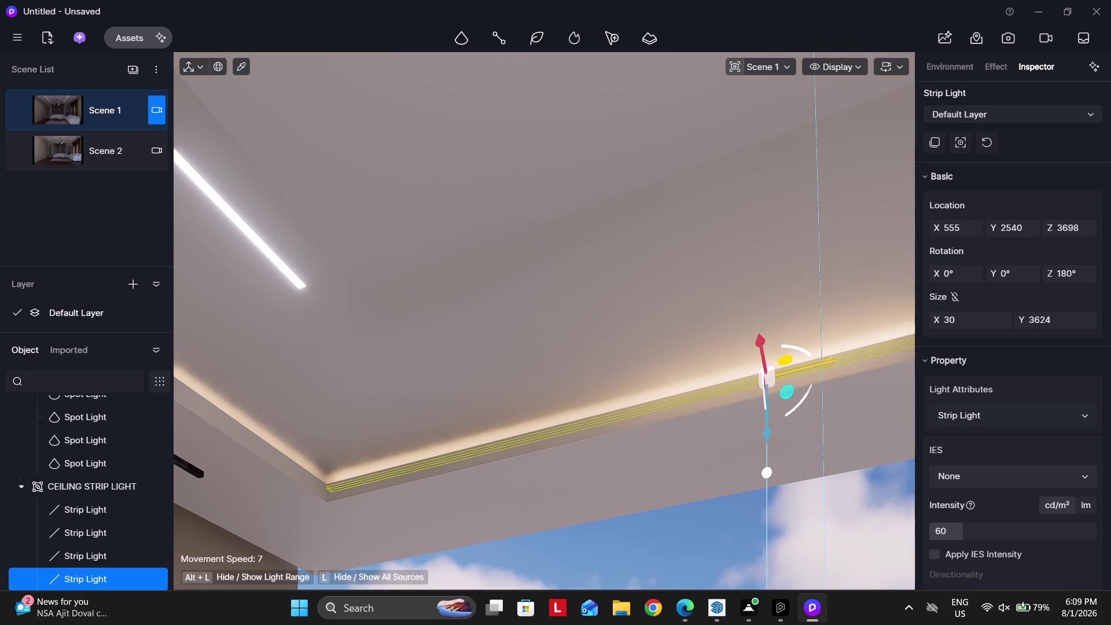
right_drag(489, 374, 547, 437)
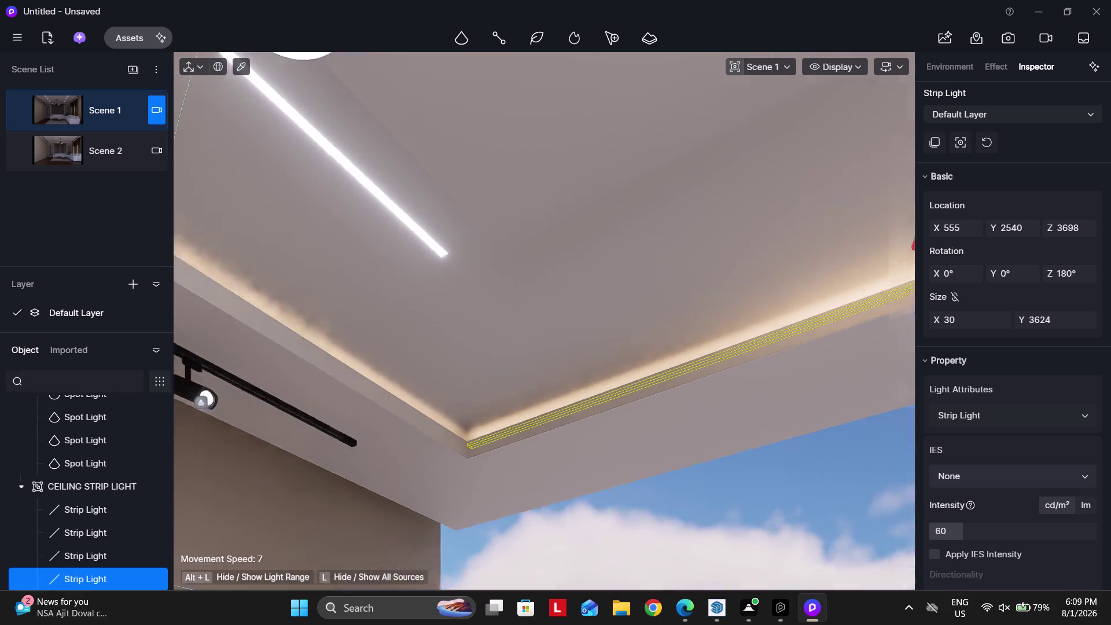
right_drag(547, 436, 731, 425)
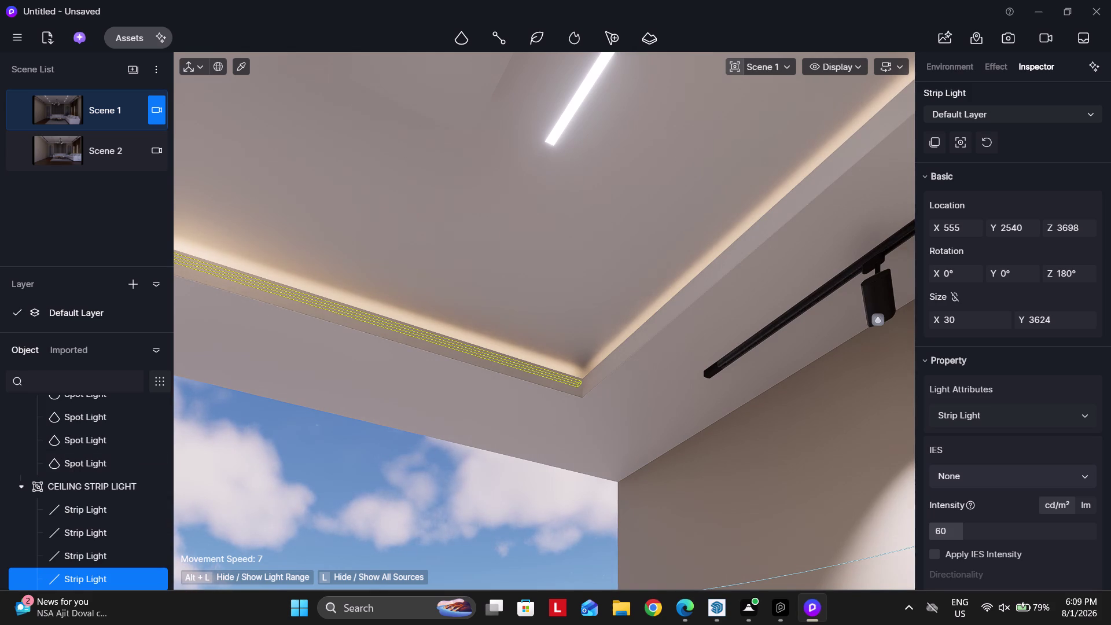
Return to the full living room view and bring the SketchUp model forward.
click(105, 107)
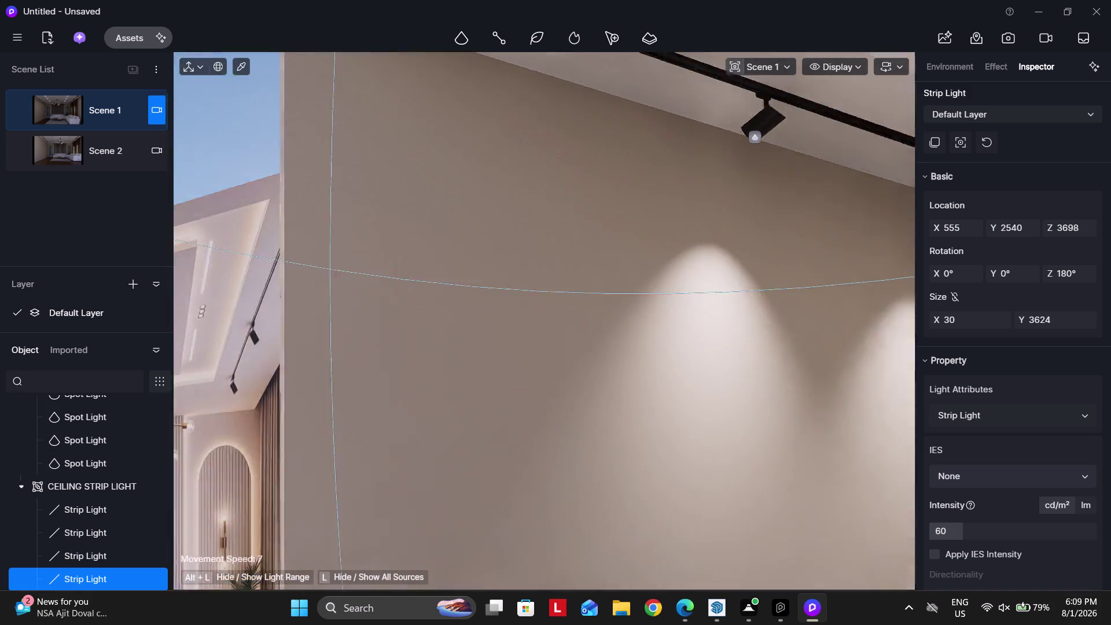
click(610, 288)
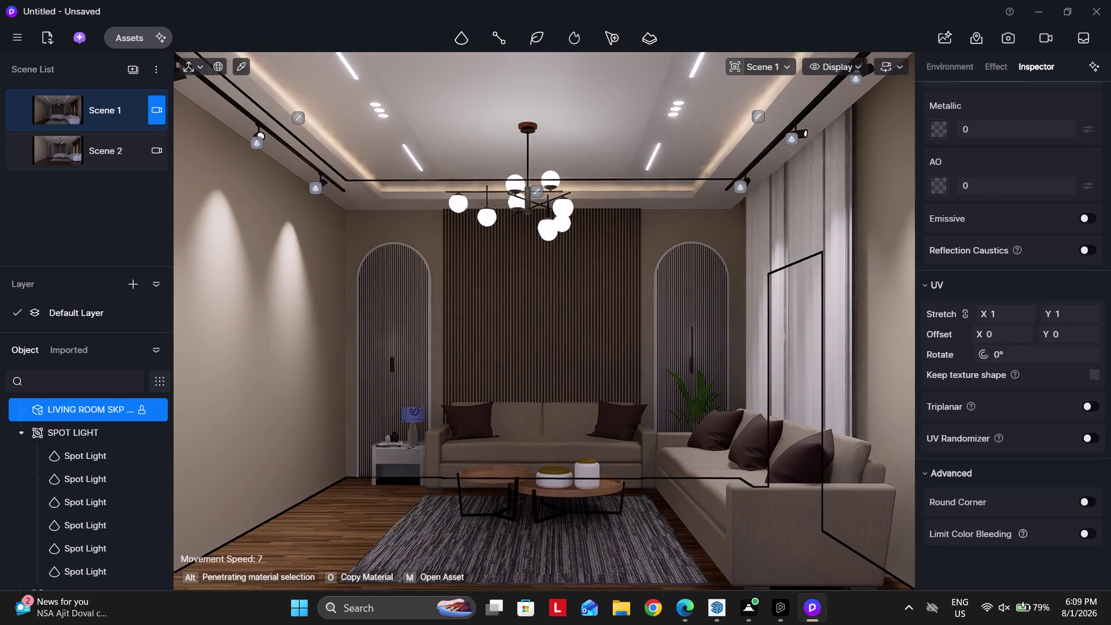
click(713, 615)
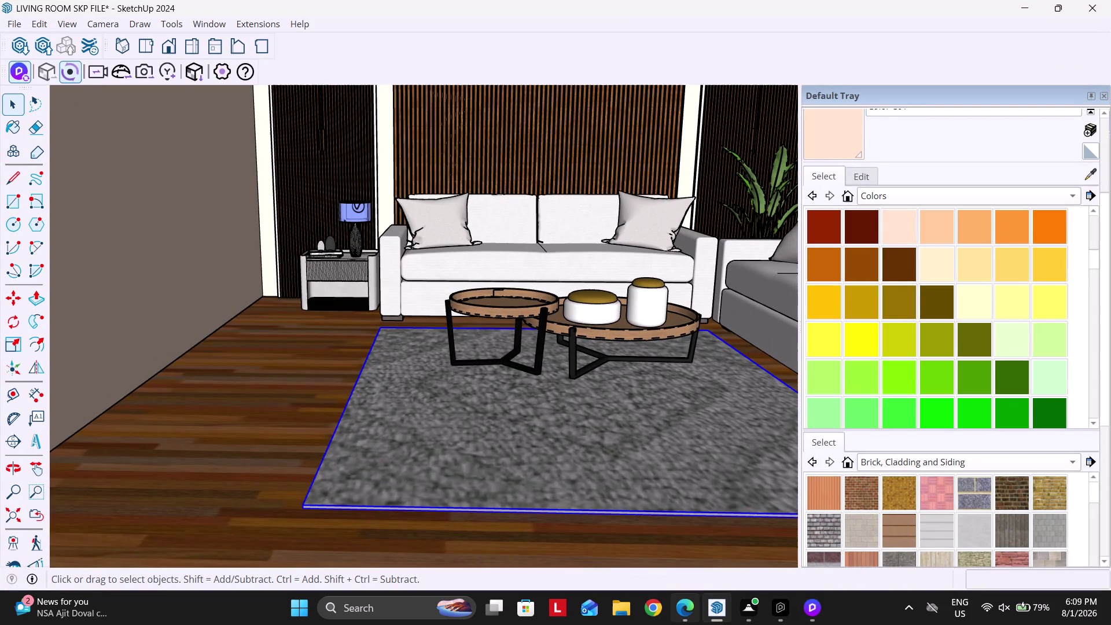
Orbit and zoom toward the fluted back wall and arched door panels.
scroll(down, 3)
middle_drag(479, 353, 477, 265)
scroll(up, 3)
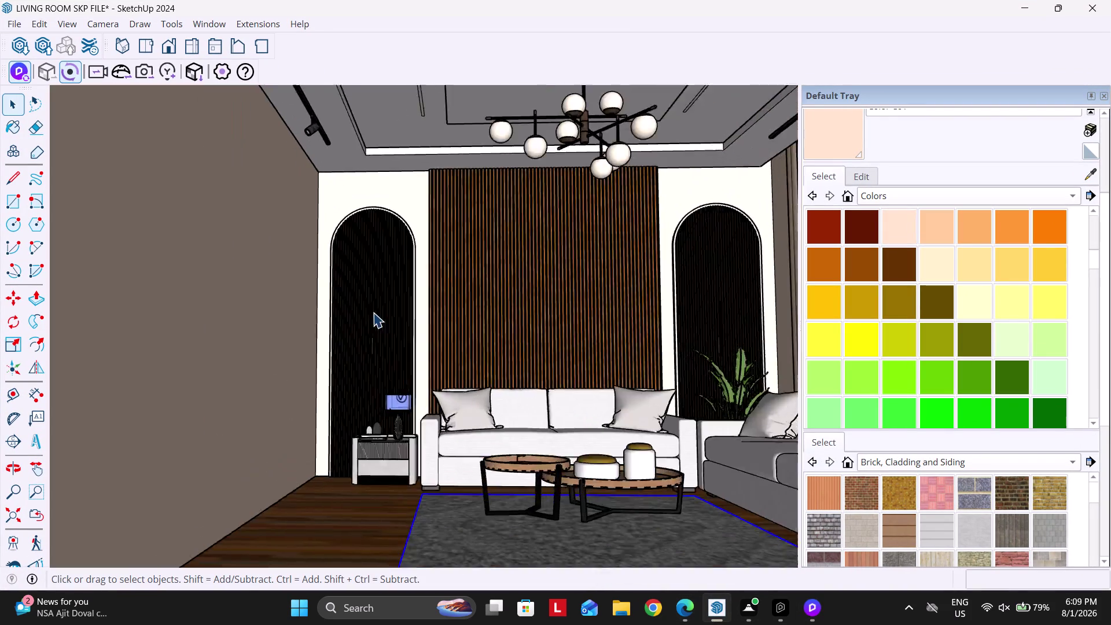
scroll(up, 3)
click(374, 357)
scroll(down, 3)
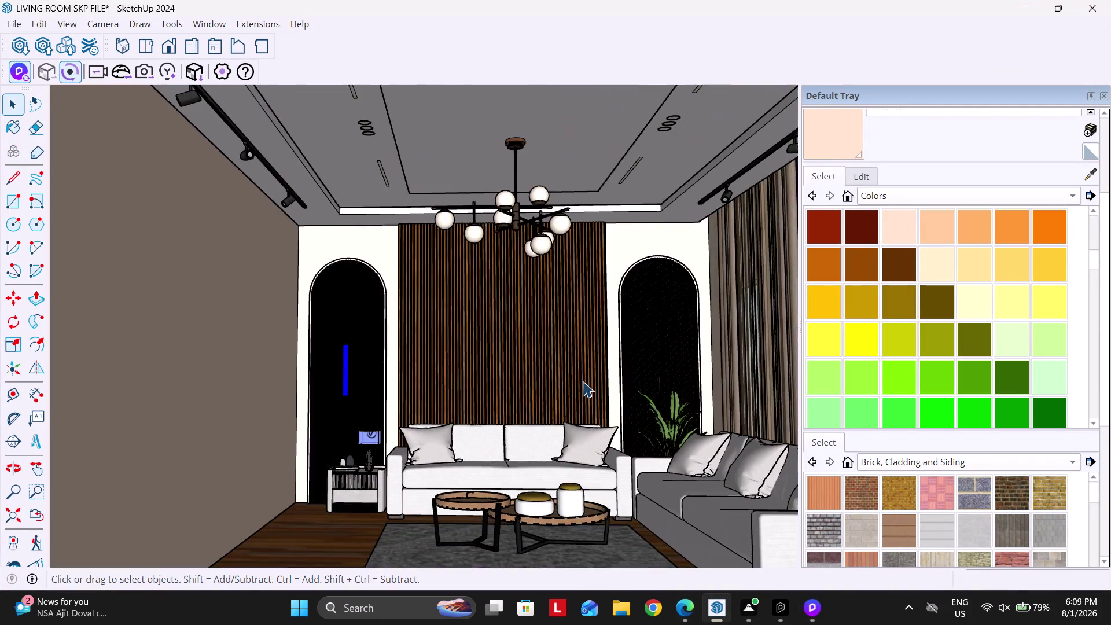
scroll(up, 3)
Select the arched door panel's handle and isolate it from the model.
click(587, 408)
right_click(587, 408)
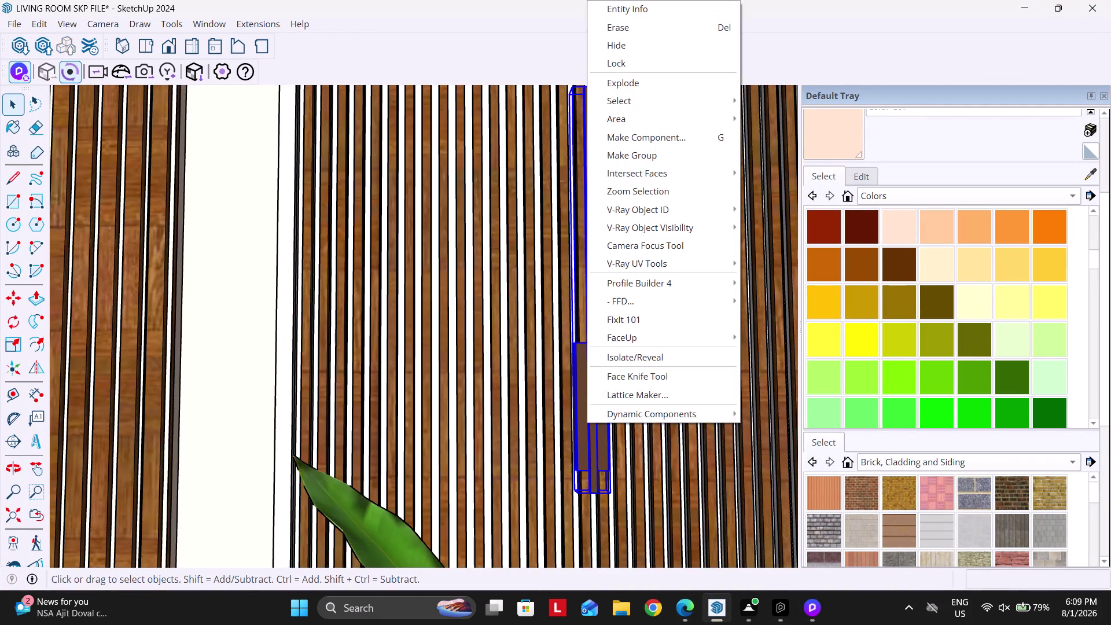
click(617, 360)
right_click(594, 371)
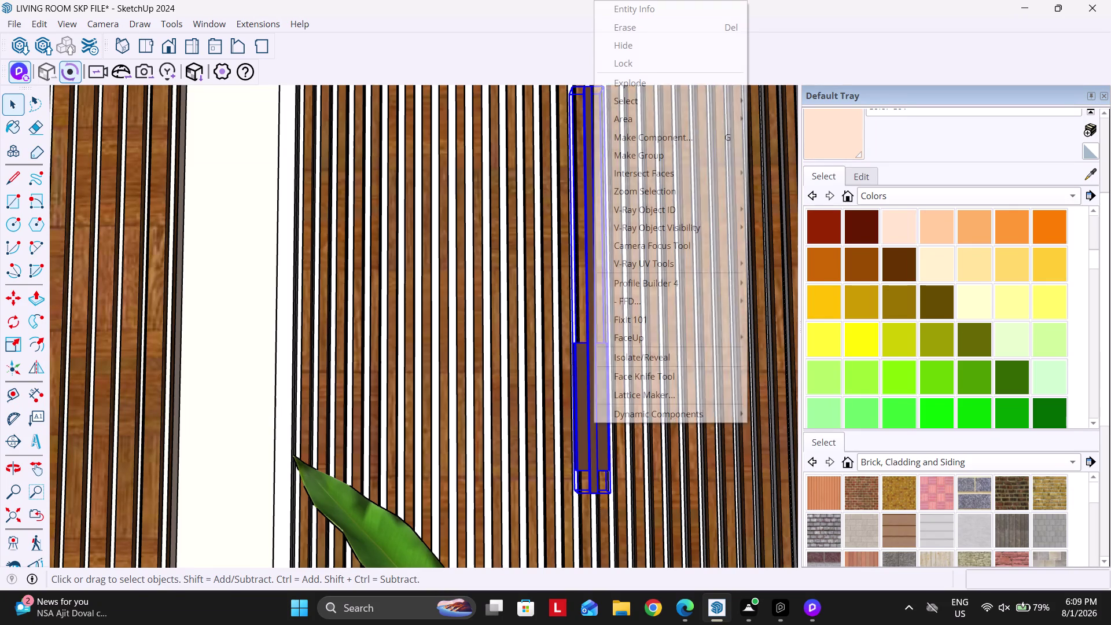
click(640, 356)
Orbit and zoom around the isolated handle to inspect it.
middle_drag(379, 355, 1008, 462)
middle_drag(352, 441, 473, 447)
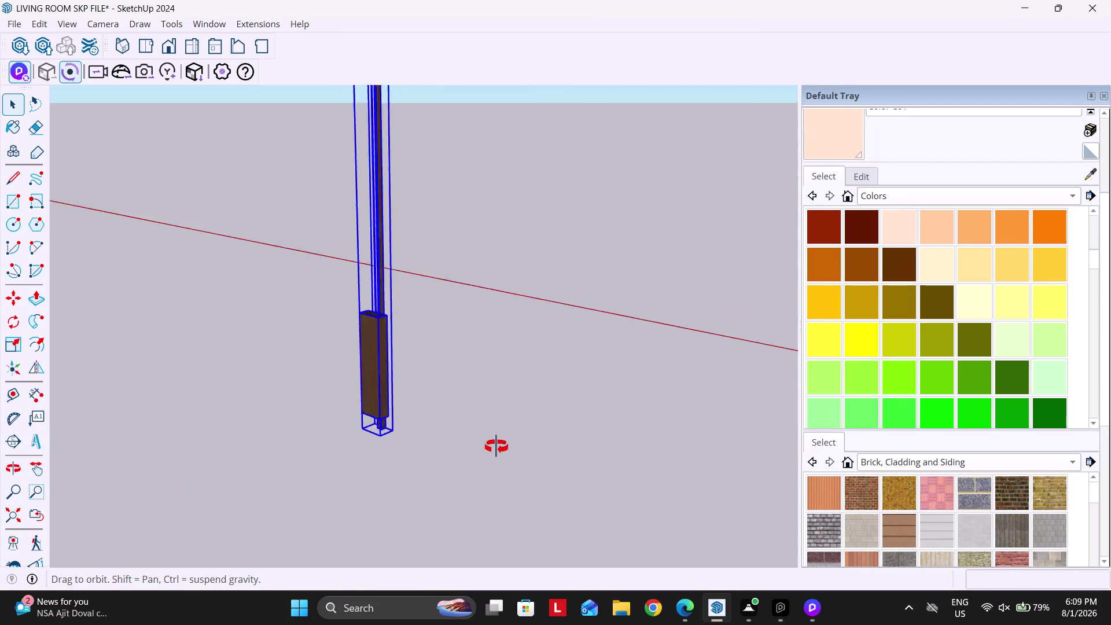
middle_drag(473, 447, 622, 447)
scroll(down, 3)
middle_drag(333, 426, 448, 417)
middle_drag(486, 416, 312, 410)
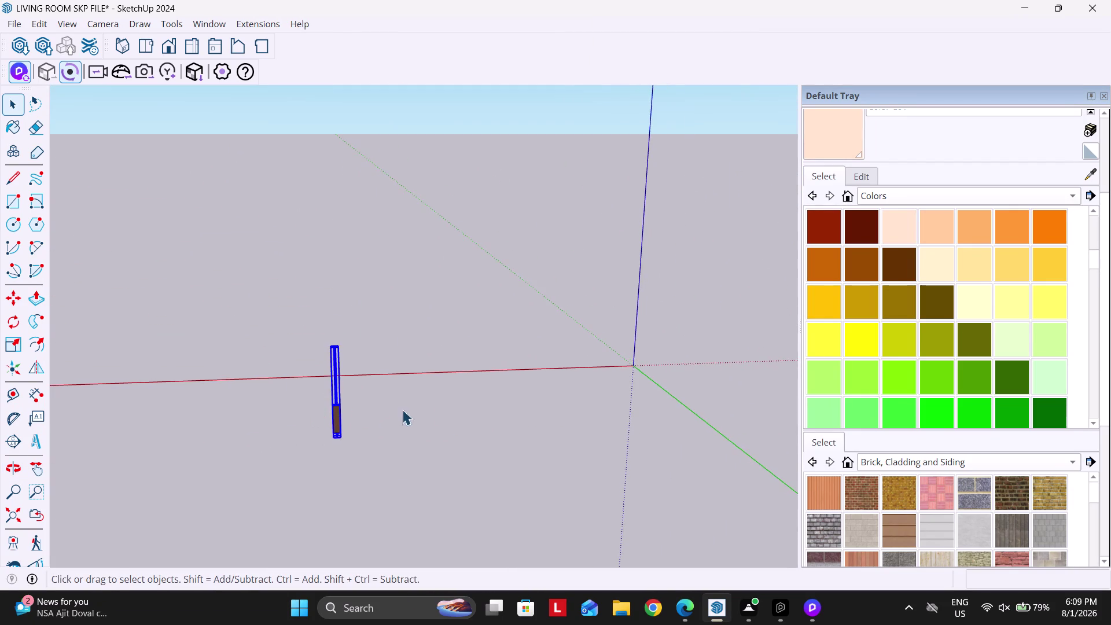
scroll(down, 3)
scroll(up, 3)
scroll(down, 3)
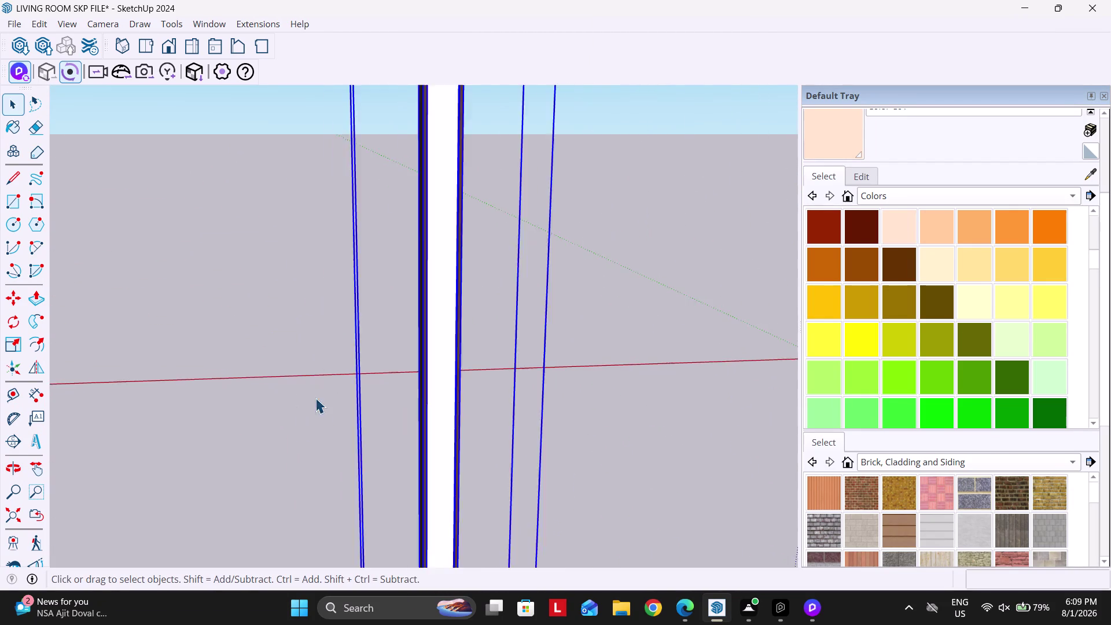
scroll(up, 3)
scroll(down, 3)
scroll(down, 3)
scroll(up, 3)
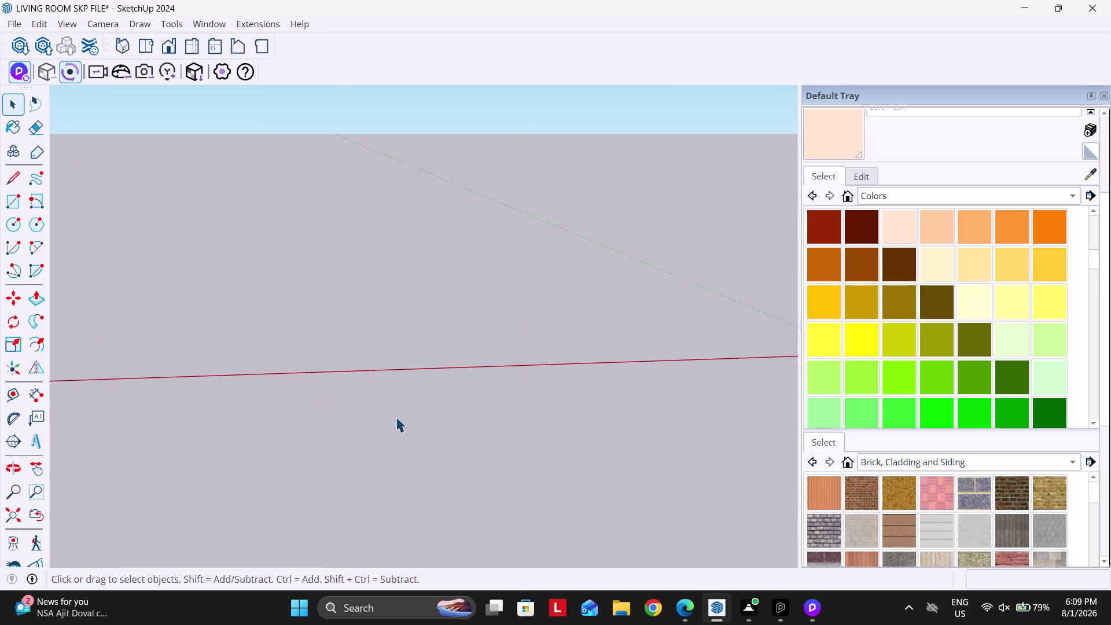
scroll(down, 3)
scroll(up, 3)
Drill into the nested handle groups to select the white strip face.
double_click(356, 420)
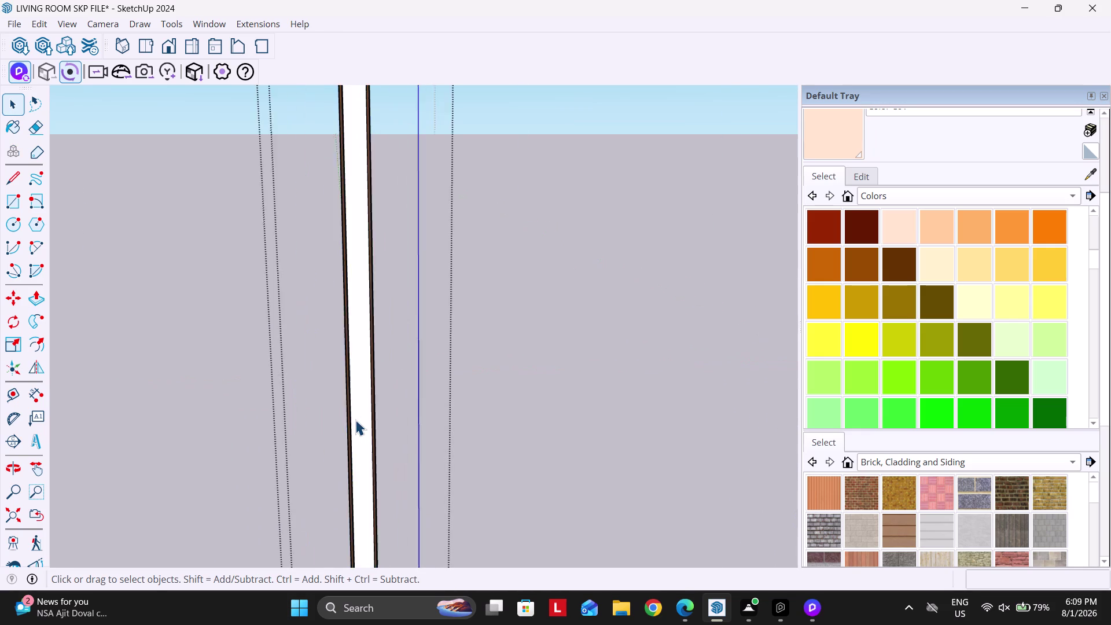
scroll(up, 3)
click(356, 420)
double_click(347, 372)
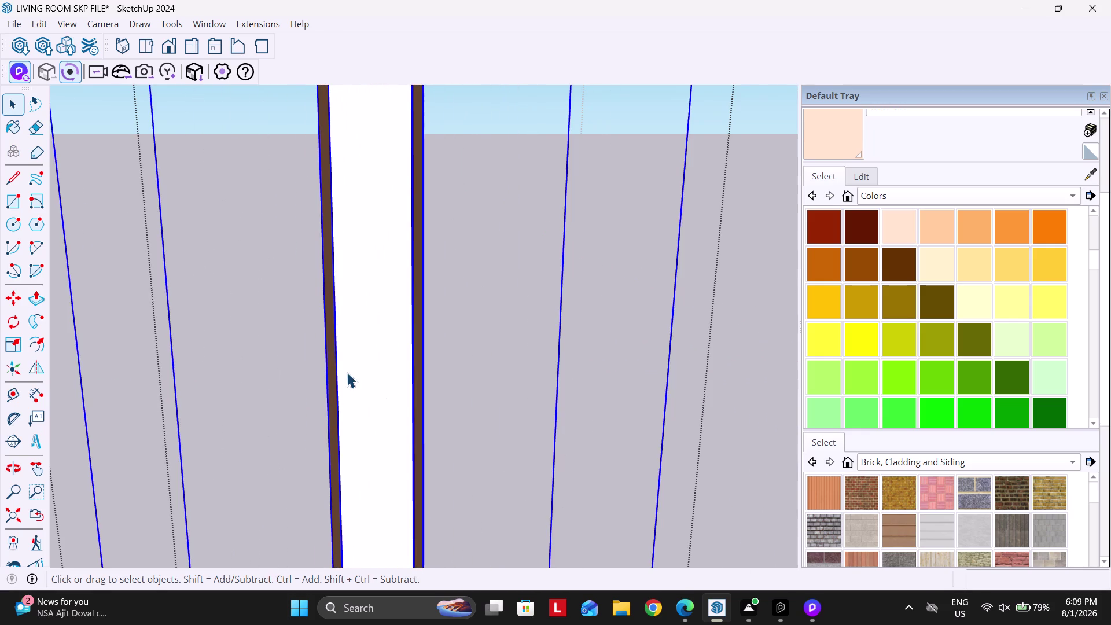
click(399, 382)
double_click(398, 382)
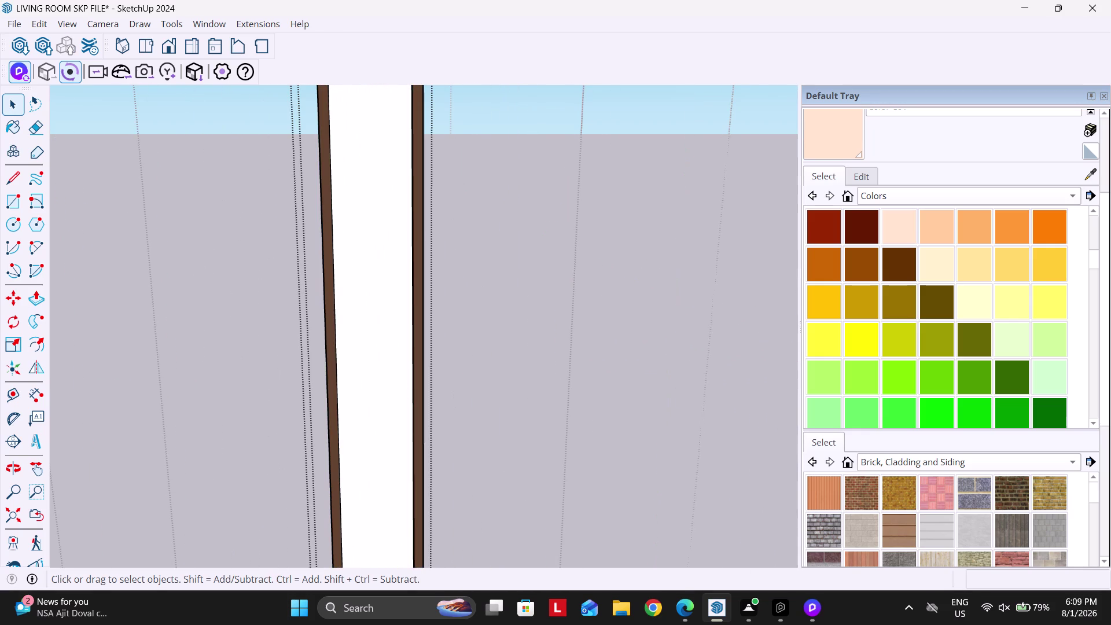
click(937, 300)
click(388, 345)
key(space)
Back out of the handle's editing contexts with repeated Escape.
scroll(down, 3)
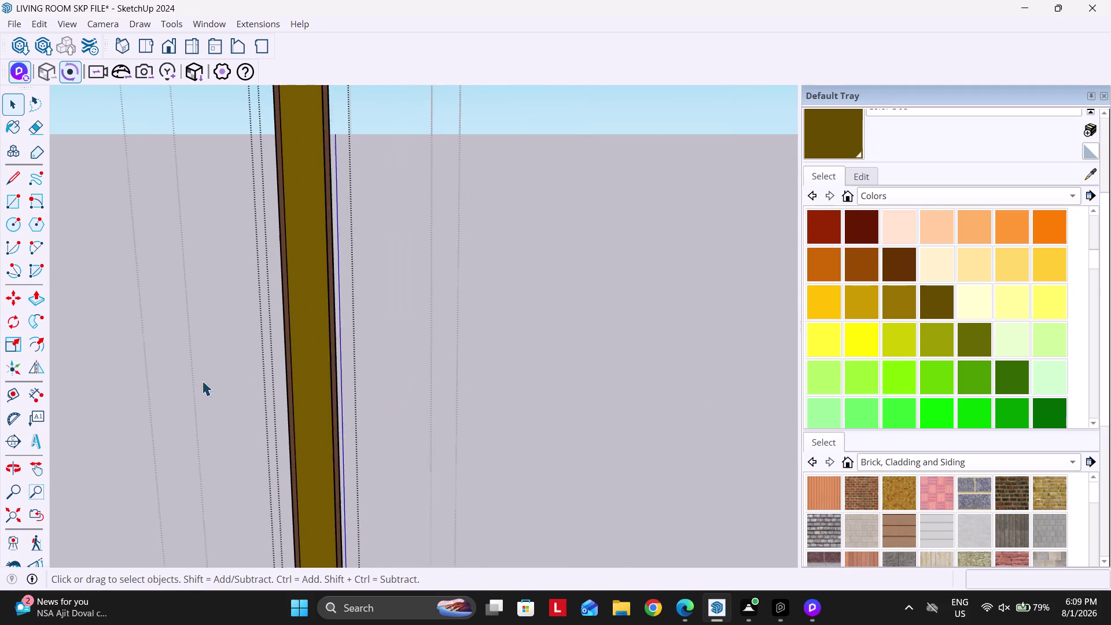
scroll(down, 3)
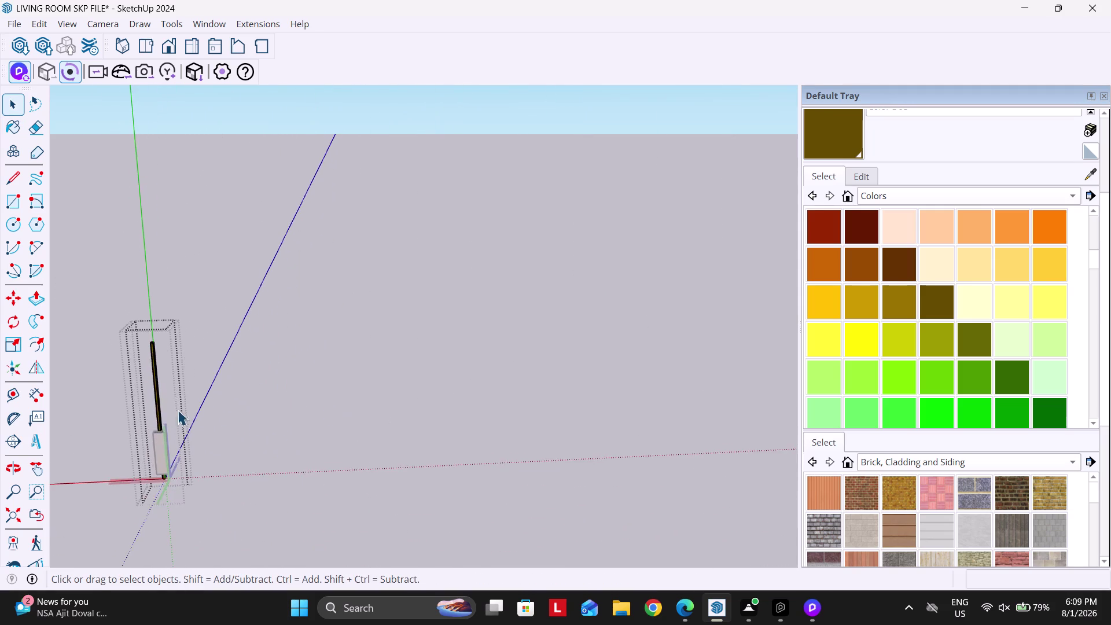
scroll(down, 3)
scroll(up, 3)
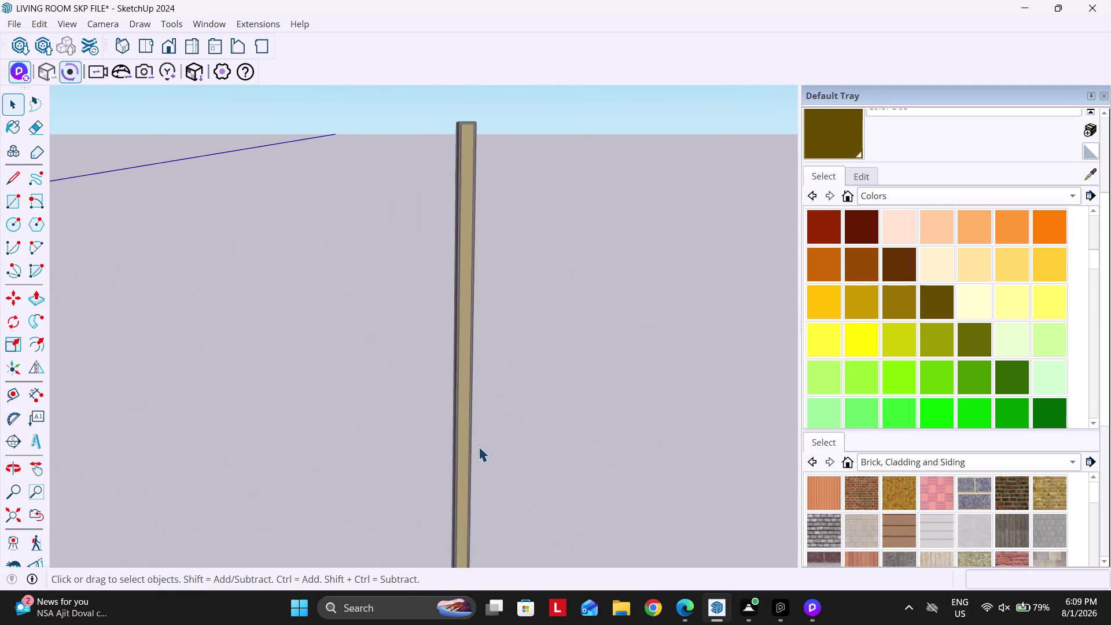
scroll(up, 3)
click(526, 439)
key(Escape)
key(Escape)
click(510, 436)
key(Escape)
key(Escape)
key(Escape)
key(Escape)
key(Escape)
key(Escape)
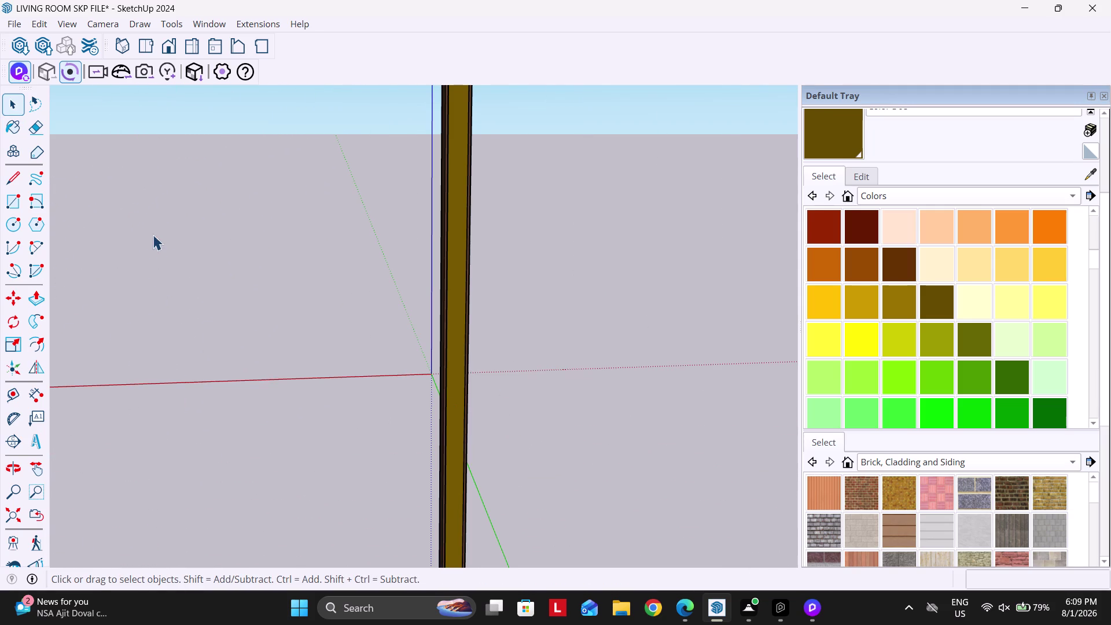
key(Escape)
key(Escape)
key(Escape)
key(Escape)
key(Escape)
Orbit around both isolated handles, fit them in view, then return to D5 Render.
middle_drag(158, 290, 529, 320)
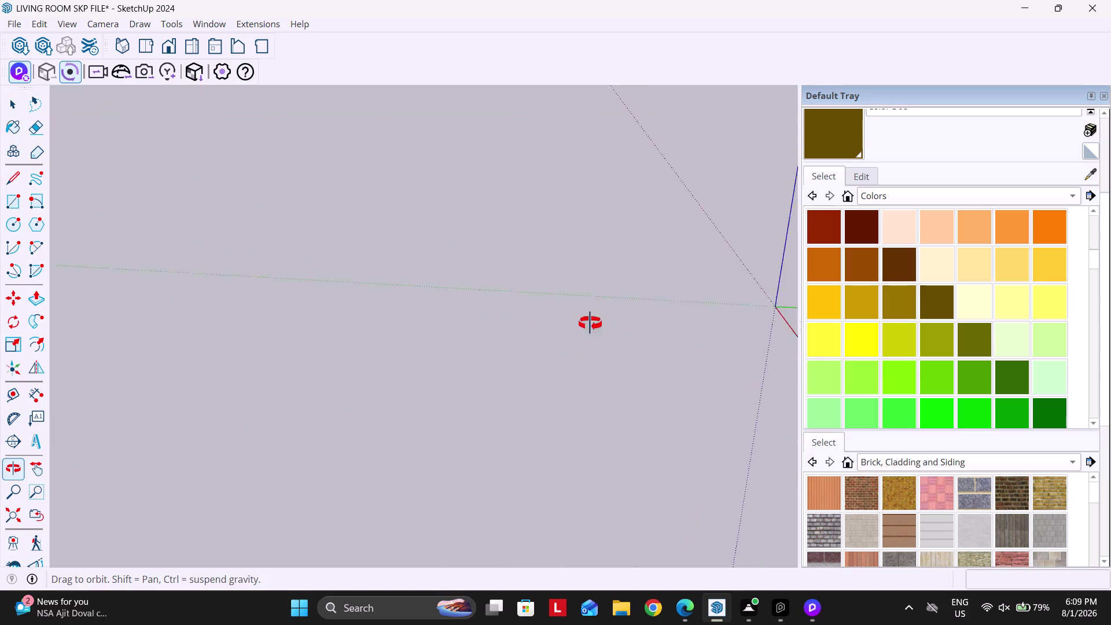
middle_drag(529, 321, 837, 313)
scroll(down, 3)
middle_drag(472, 337, 660, 301)
scroll(down, 3)
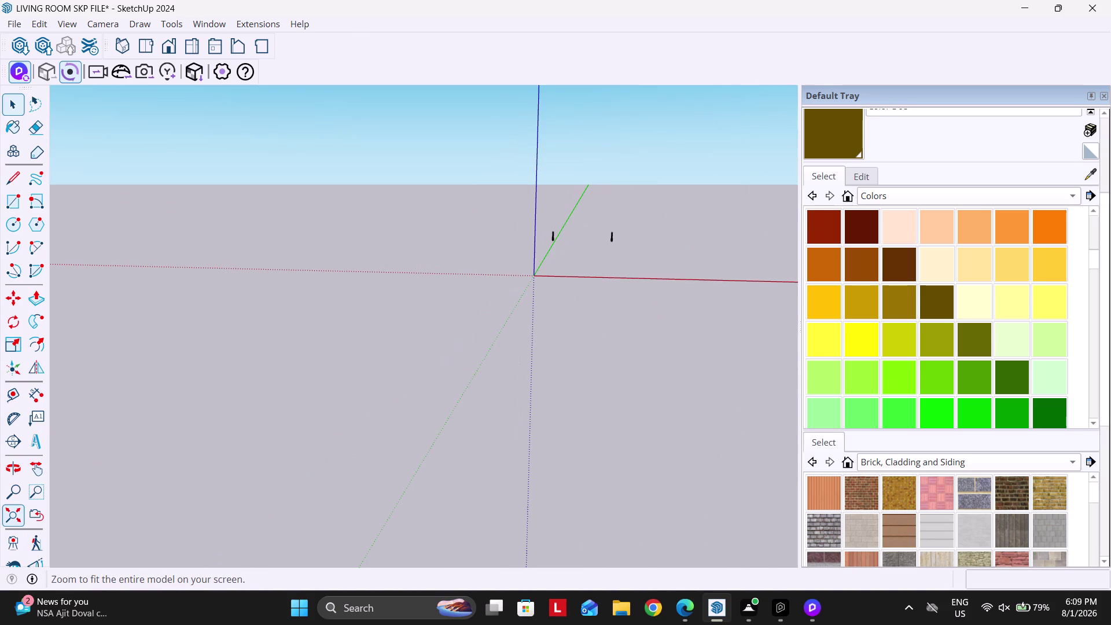
click(20, 517)
scroll(down, 3)
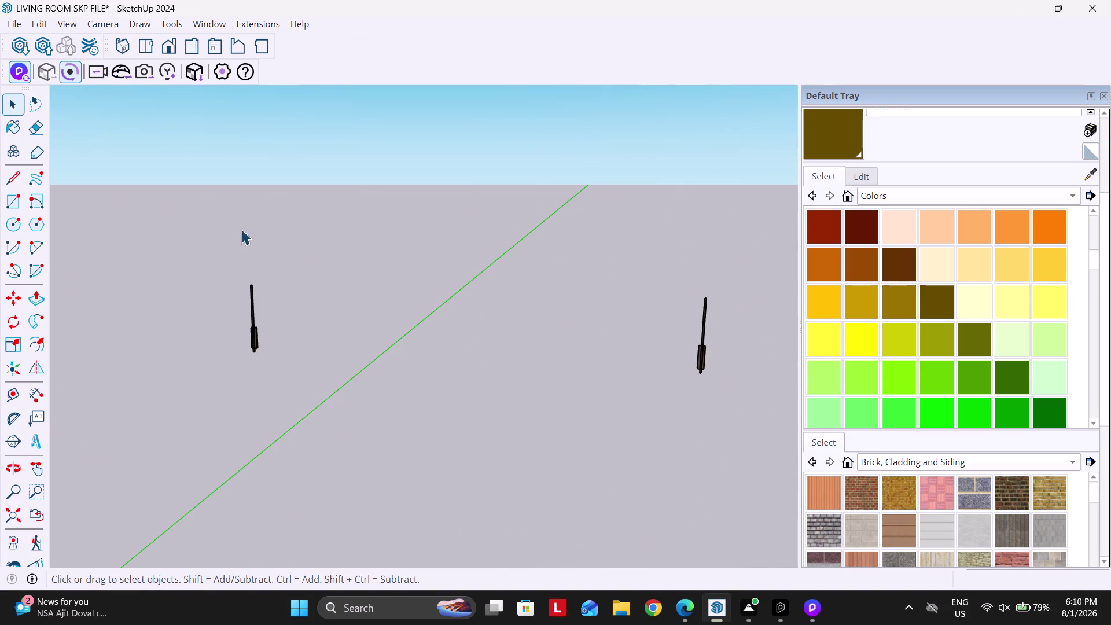
key(u)
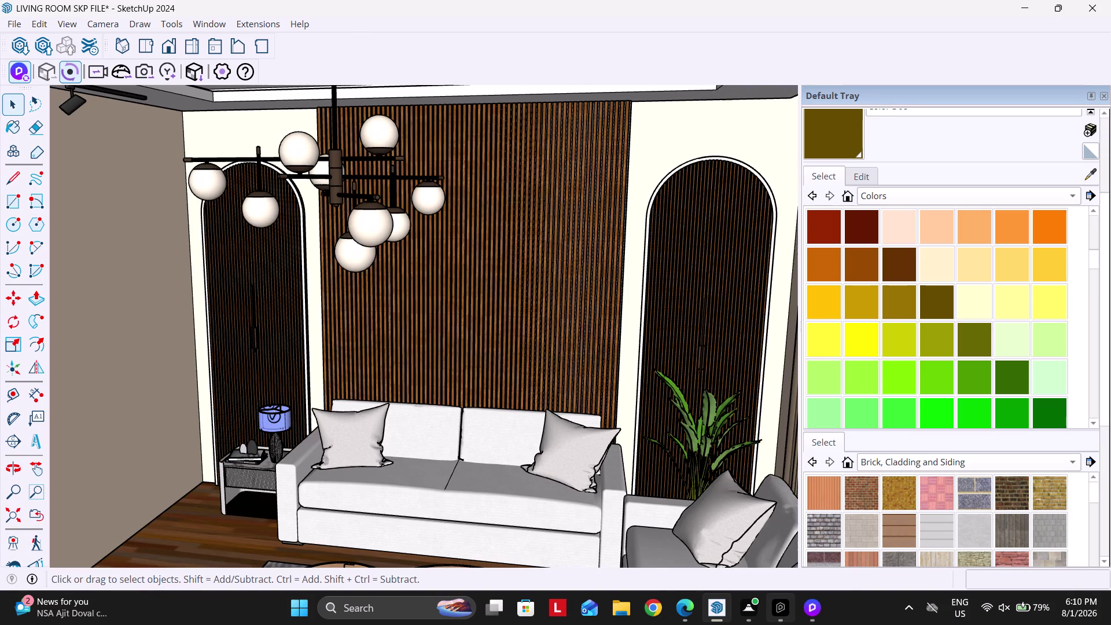
click(713, 606)
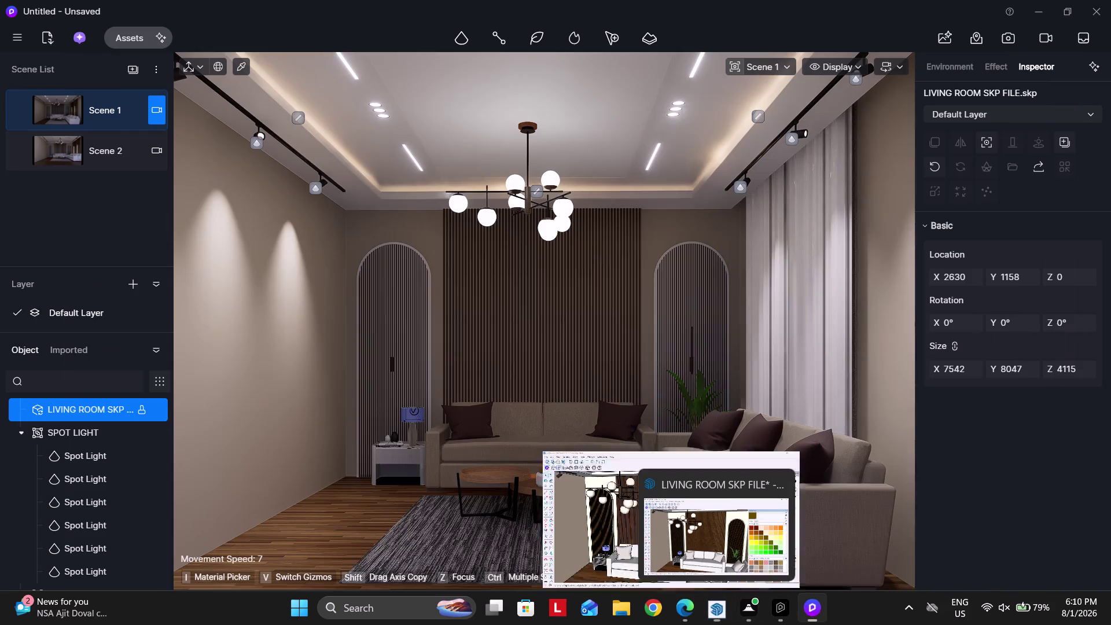
Fly the camera along the slatted wall toward the plain wall edge.
scroll(up, 3)
scroll(up, 3)
scroll(up, 3)
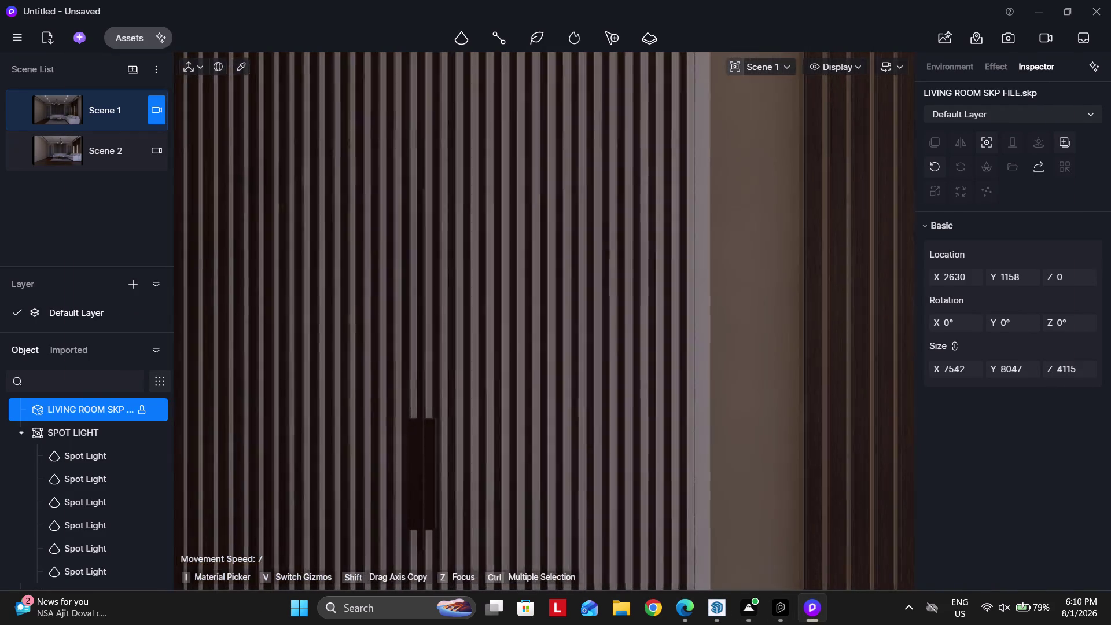
scroll(up, 3)
scroll(up, 3)
scroll(down, 3)
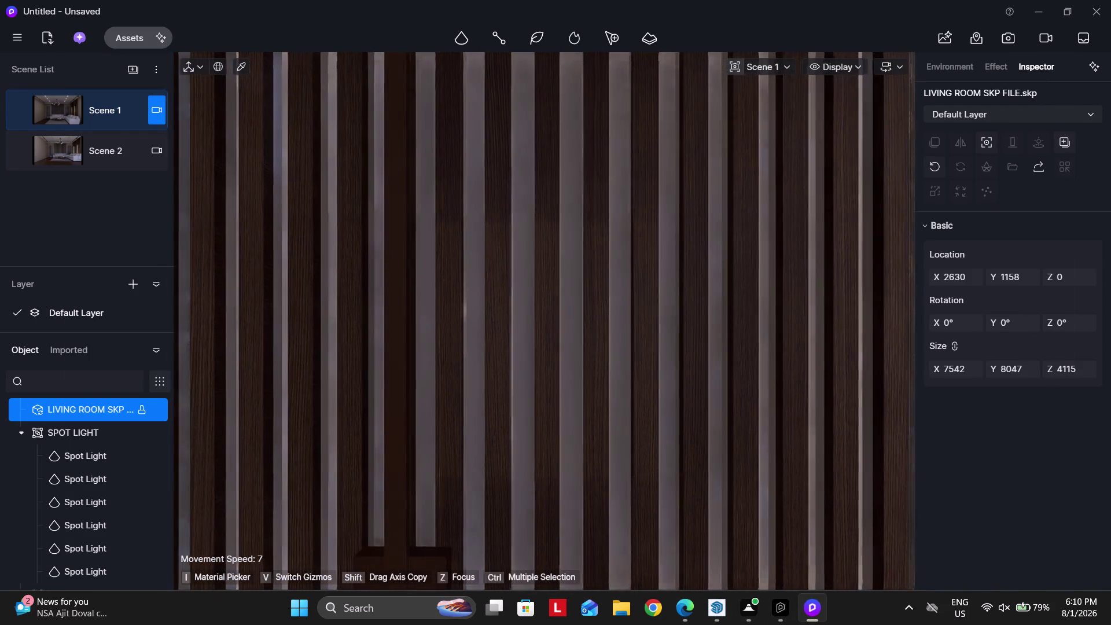
right_drag(451, 364, 420, 372)
key(d)
right_drag(476, 374, 359, 407)
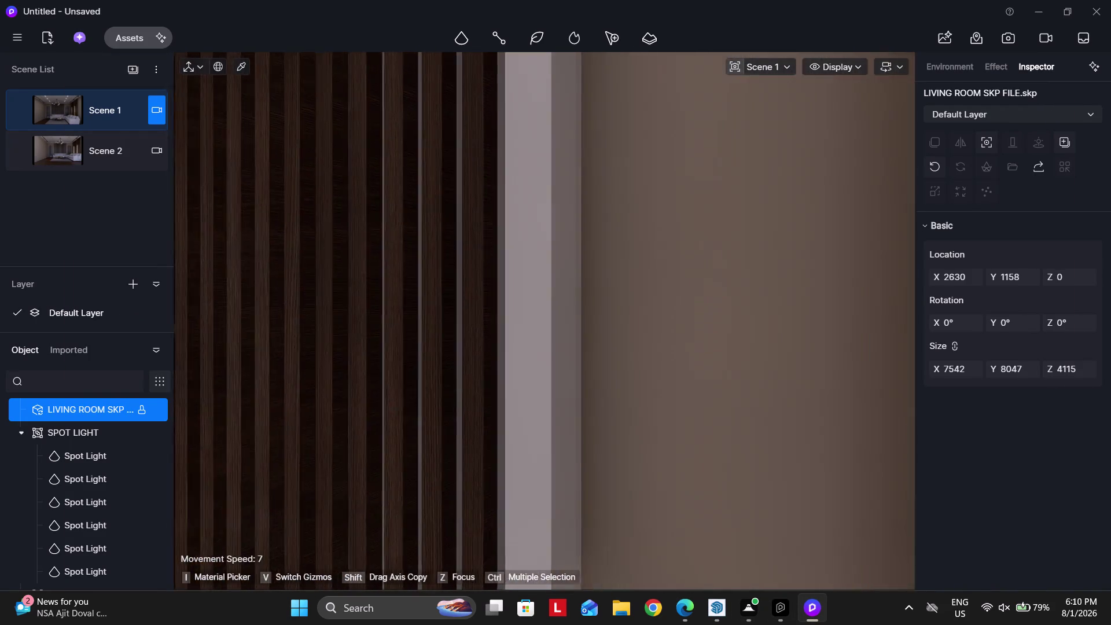
right_drag(359, 407, 228, 438)
scroll(up, 3)
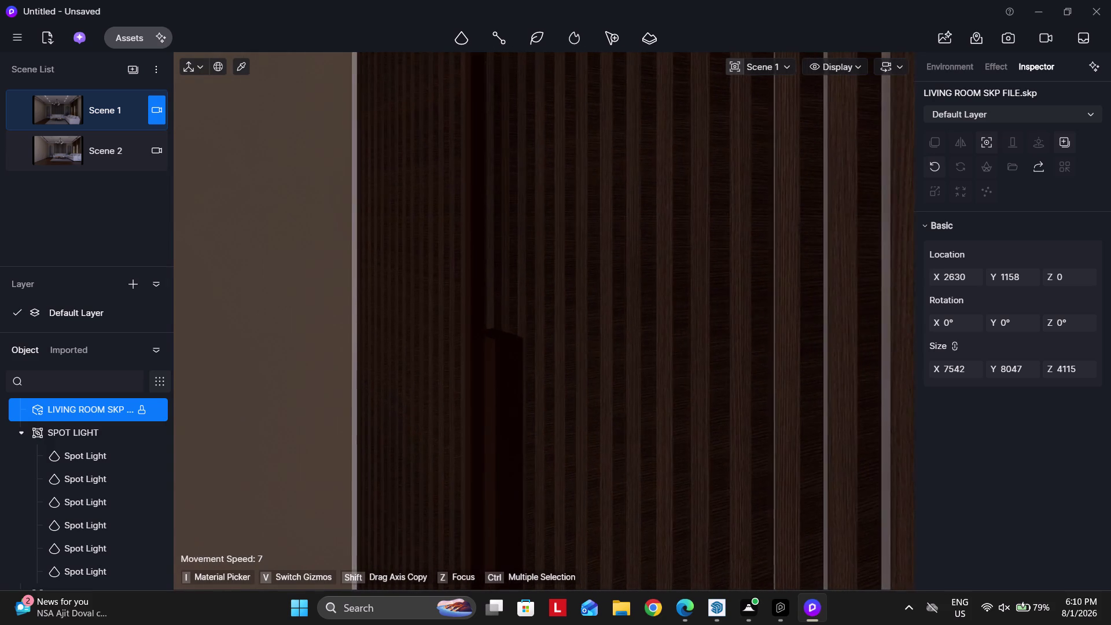
scroll(up, 3)
scroll(up, 3)
Move the camera in toward the handle inside the slatted niche.
key(space)
key(space)
key(space)
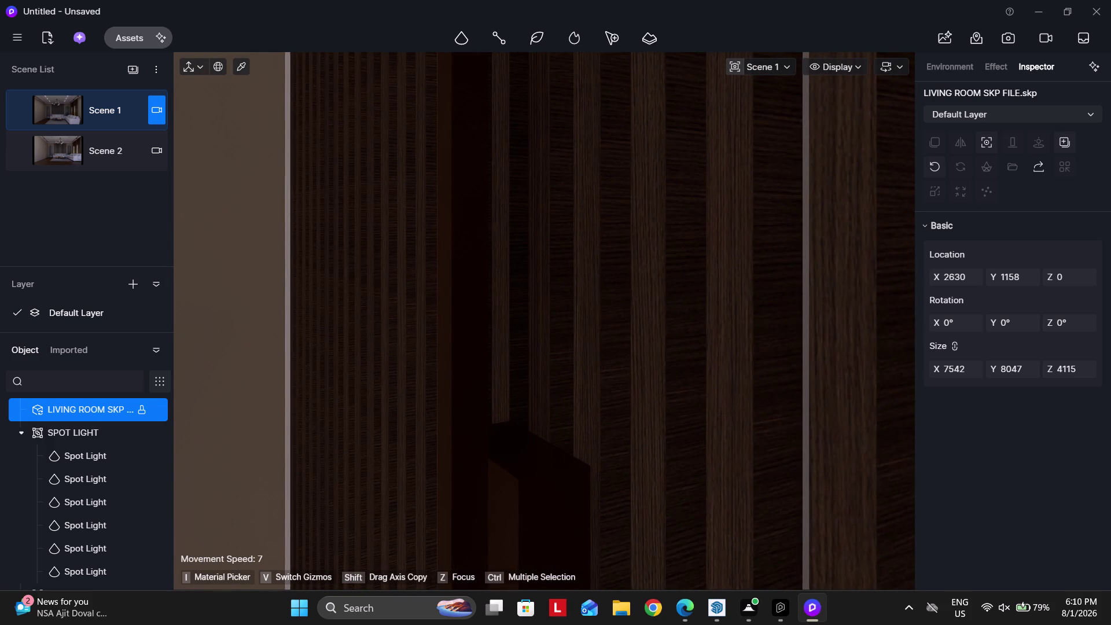
key(d)
key(space)
text(A)
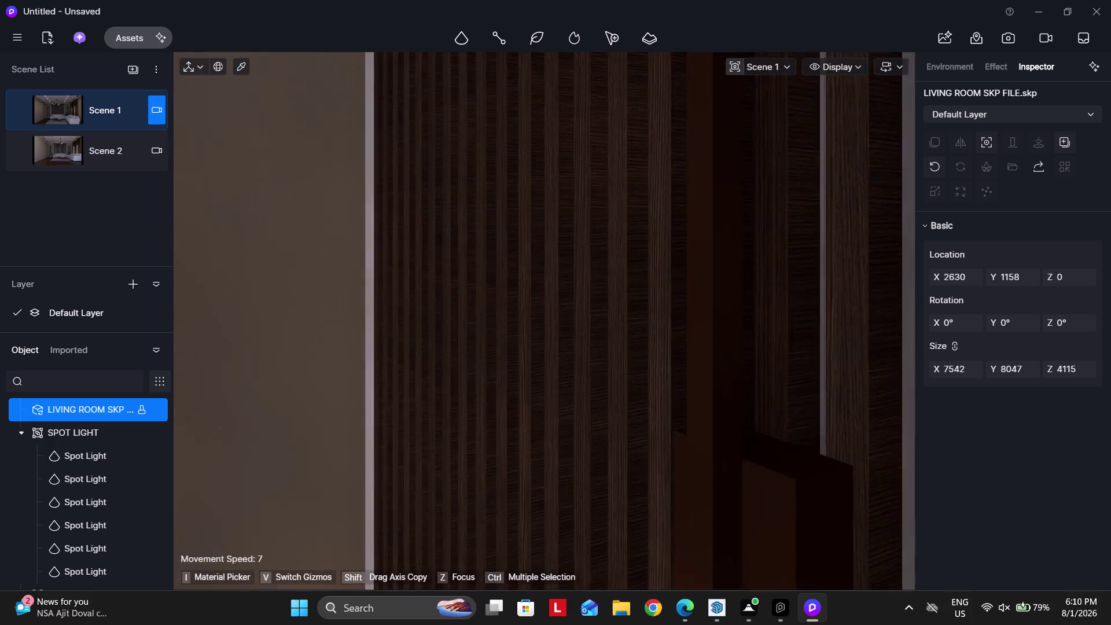
right_drag(651, 255, 560, 252)
key(d)
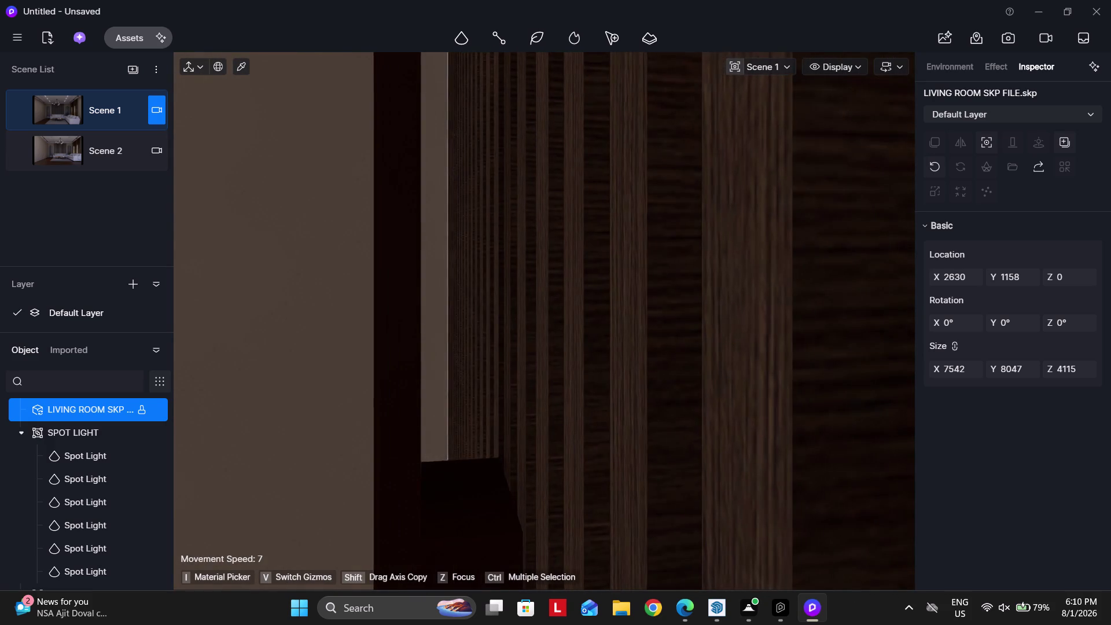
right_drag(560, 253, 504, 274)
key(w)
key(d)
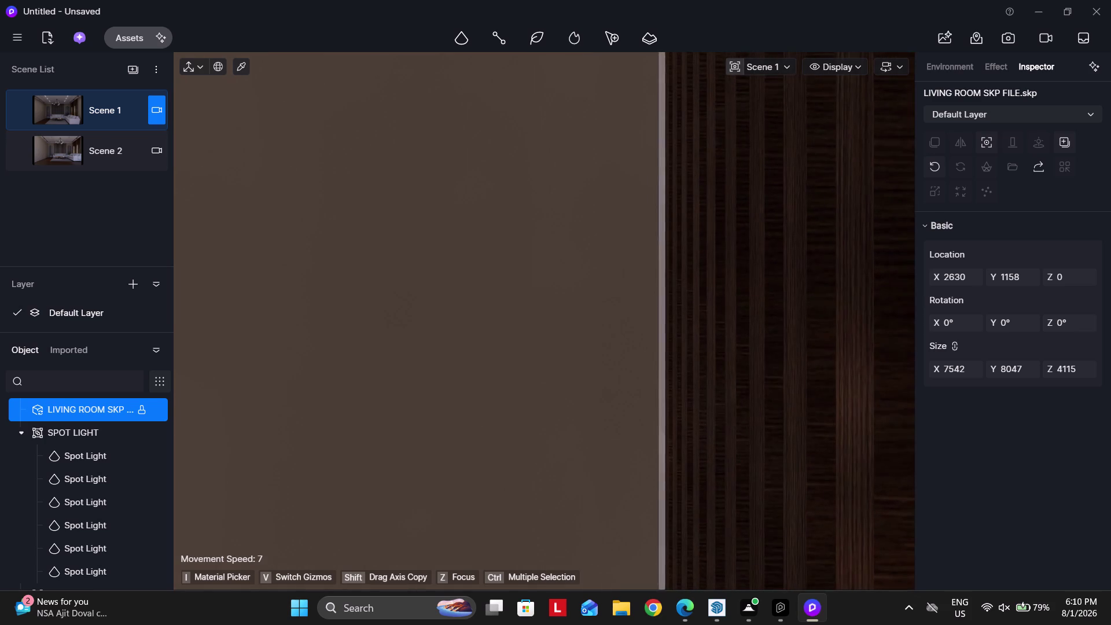
key(a)
right_drag(616, 277, 752, 254)
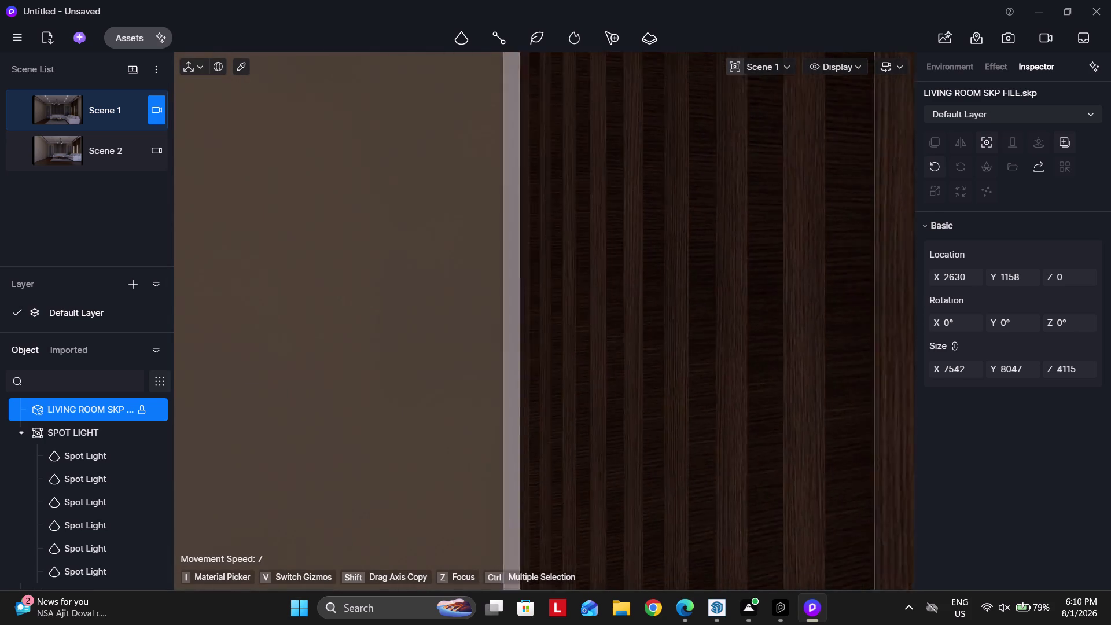
right_drag(753, 254, 755, 262)
text(SSSD)
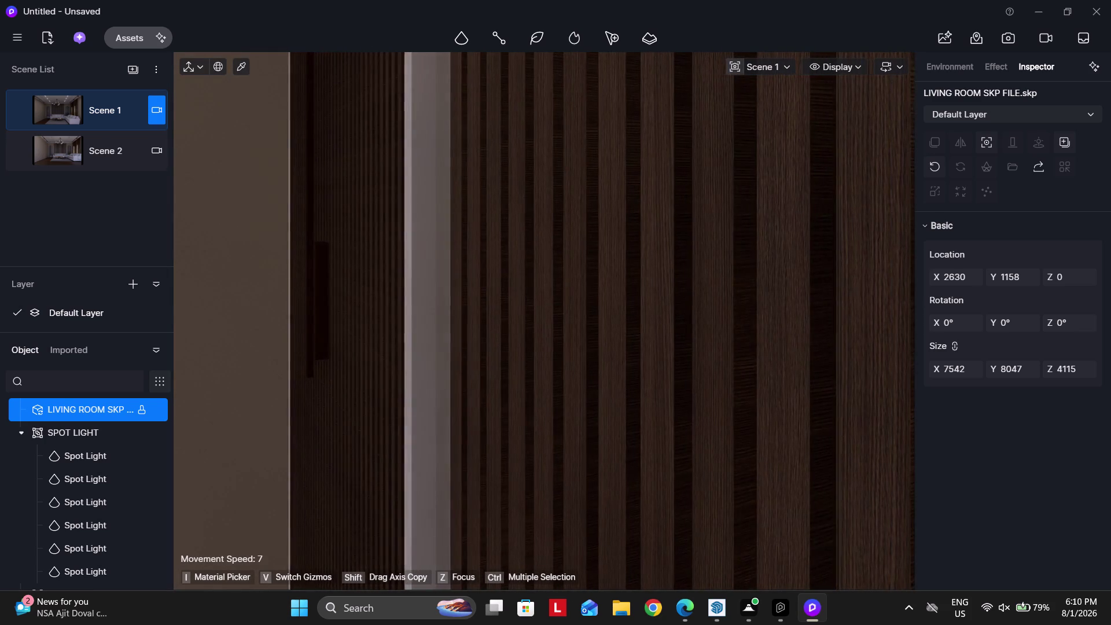
Position the camera beside the handle, looking across the wooden slats.
right_drag(395, 266, 378, 268)
key(a)
text(DWQ)
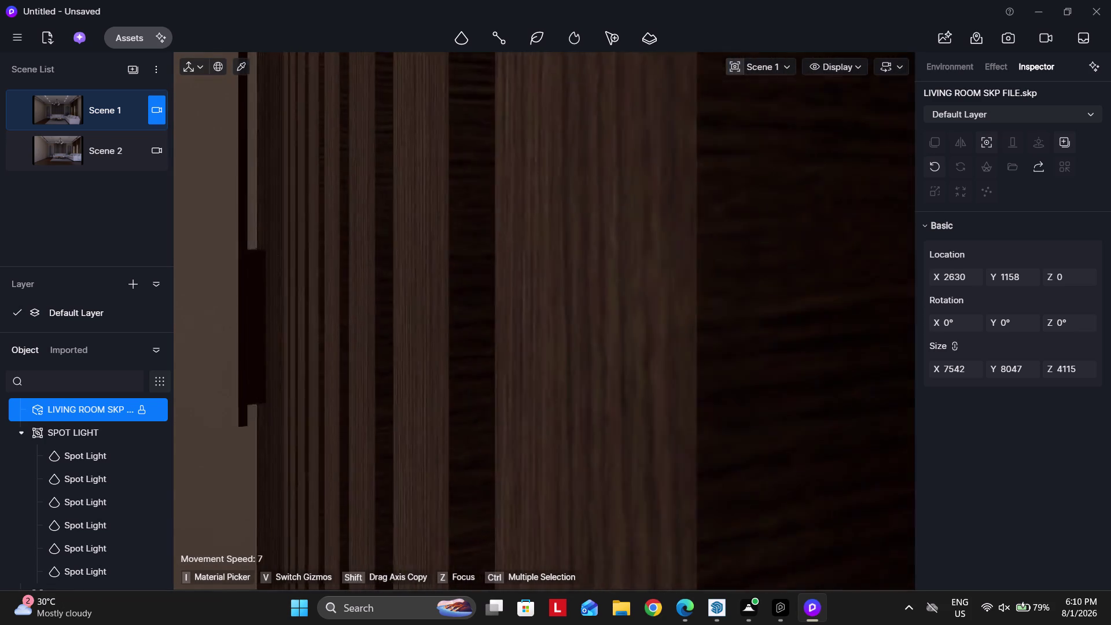
text(A)
key(d)
key(a)
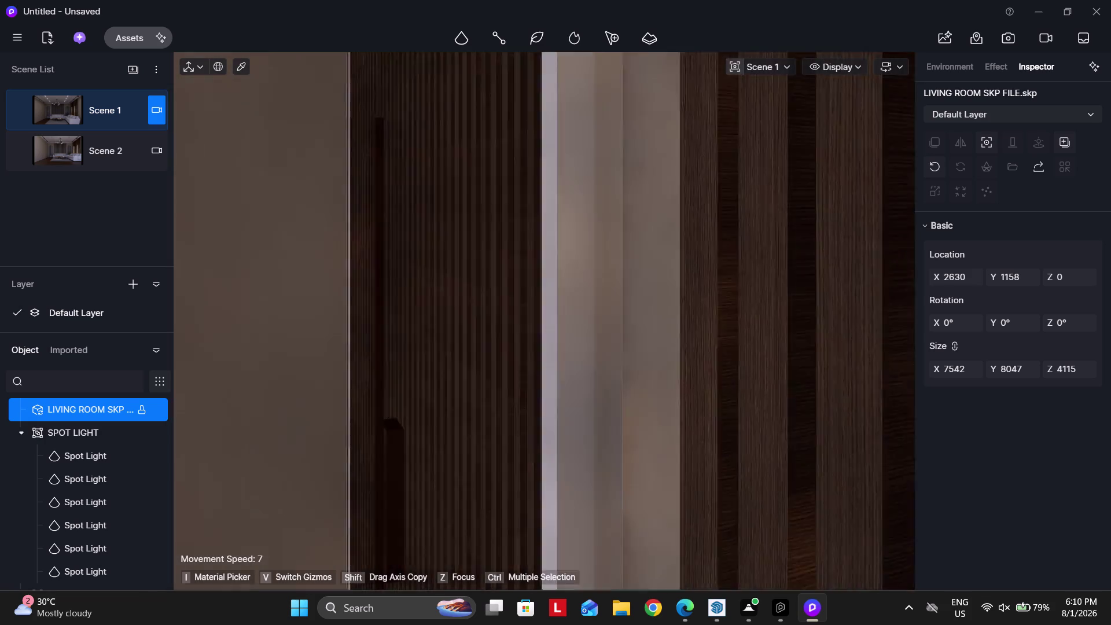
key(w)
key(w)
right_drag(334, 323, 311, 325)
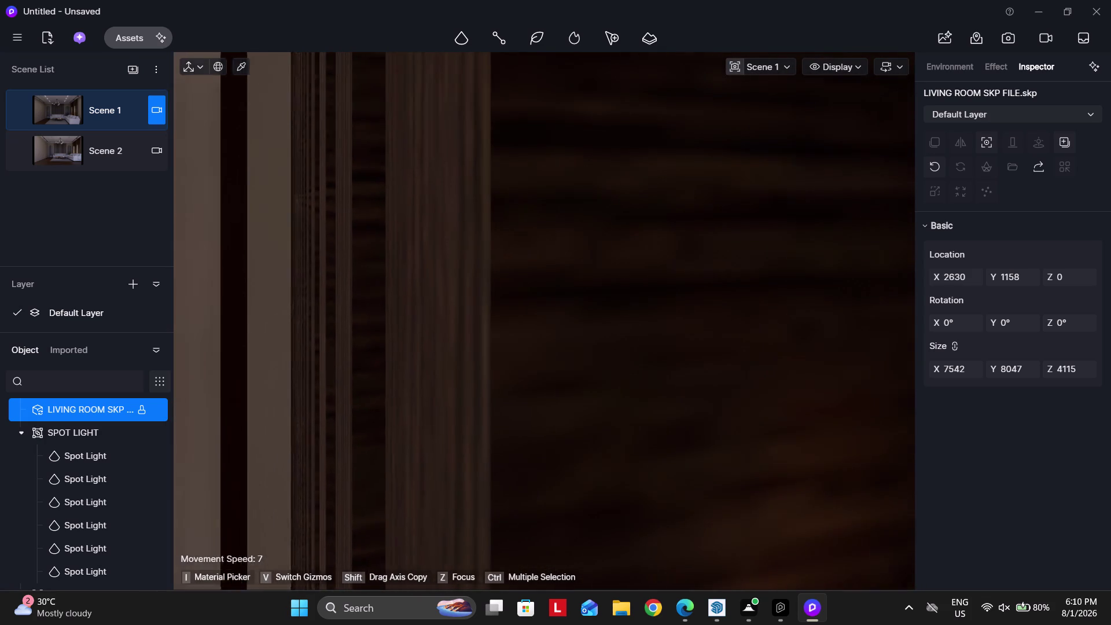
right_drag(311, 325, 280, 330)
scroll(up, 3)
scroll(up, 3)
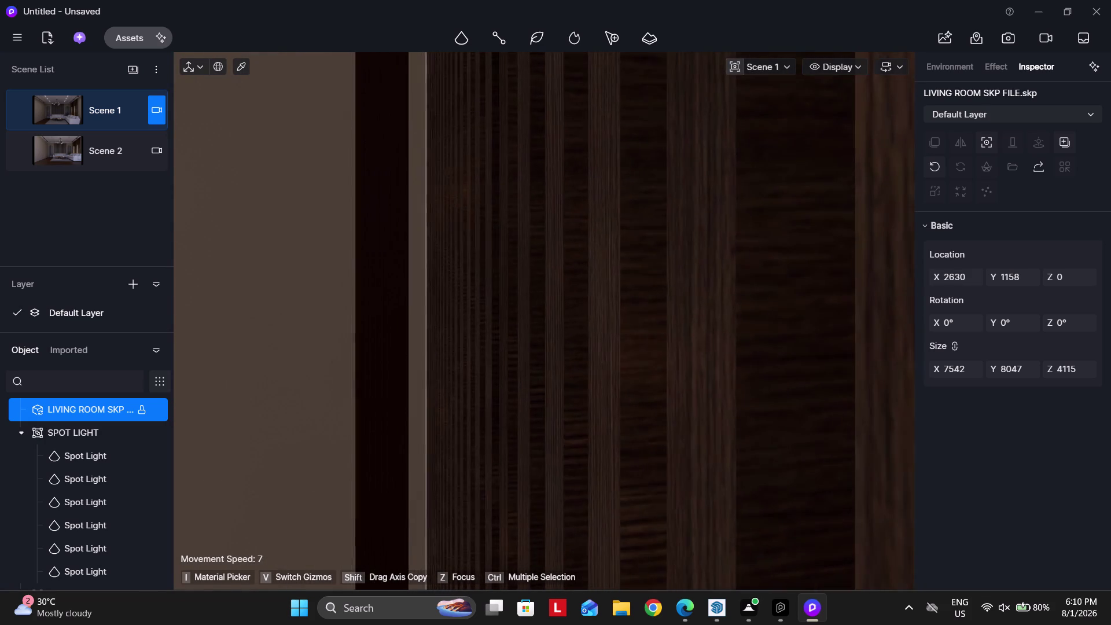
scroll(up, 3)
Fine-tune the view along the niche edge and back onto the slats.
middle_drag(403, 344, 393, 335)
right_drag(394, 335, 375, 334)
key(space)
text(D)
key(space)
text(A)
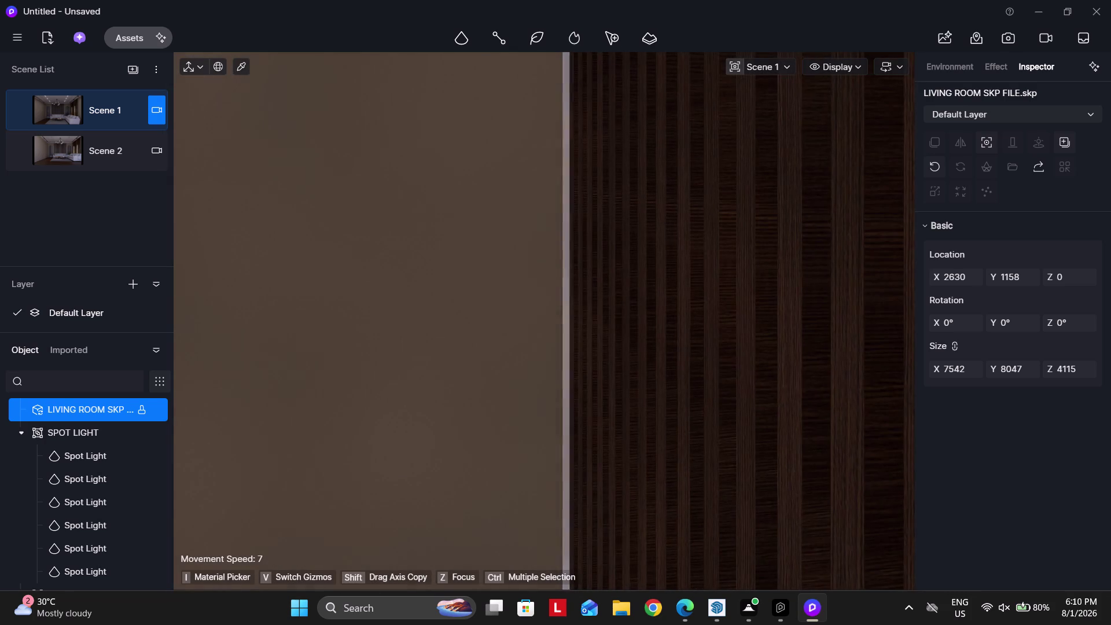
right_drag(514, 318, 551, 327)
scroll(down, 3)
scroll(down, 3)
scroll(up, 3)
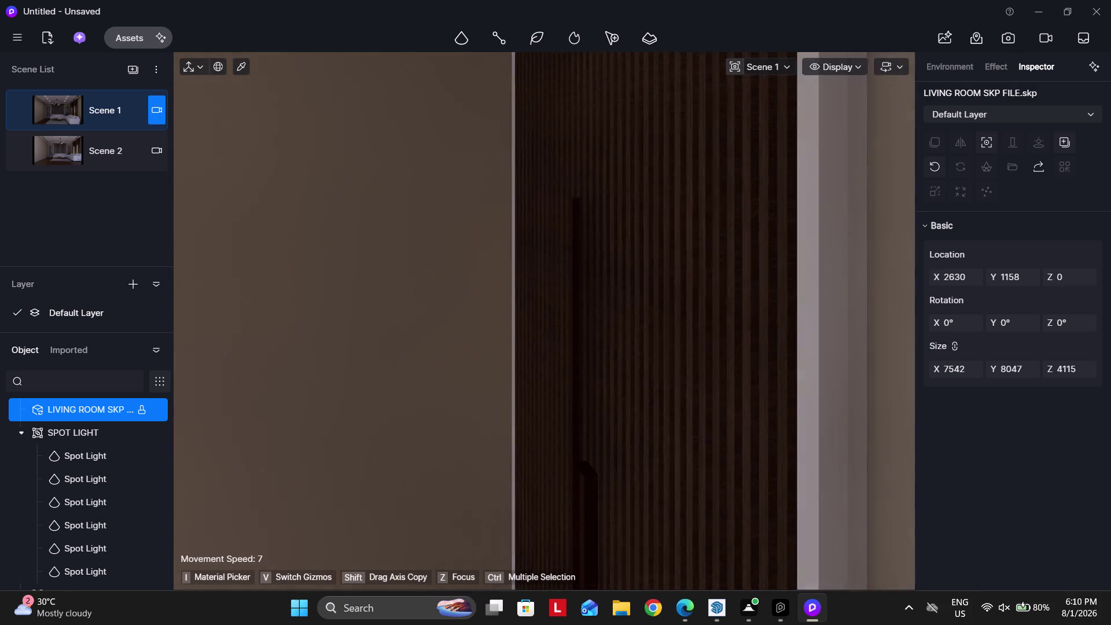
scroll(up, 3)
scroll(up, 3)
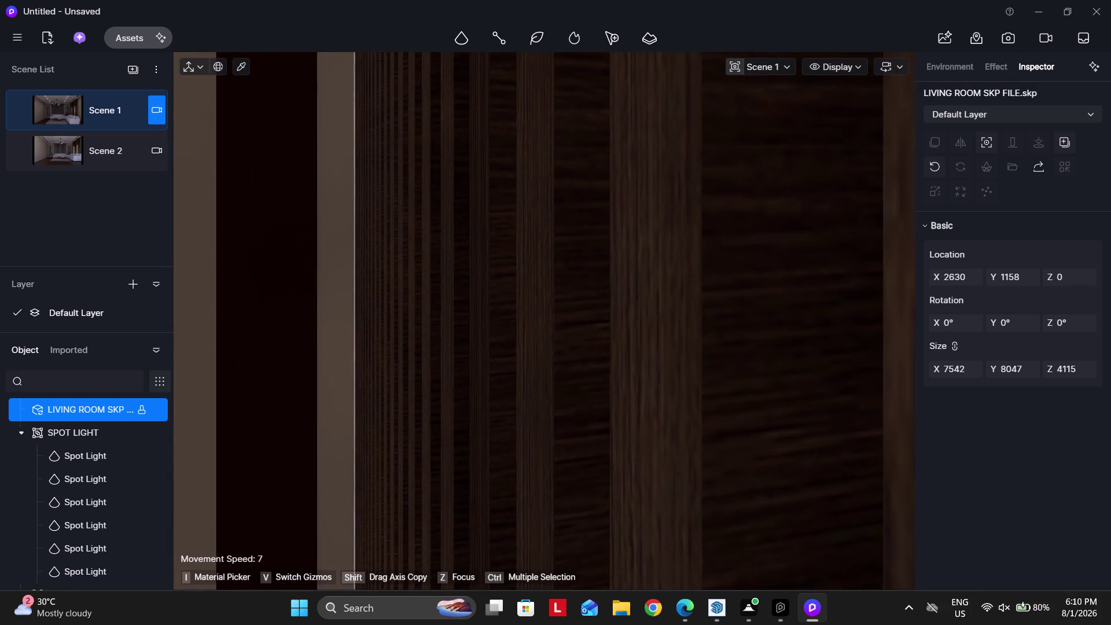
middle_drag(440, 399, 404, 397)
Pick the handle surface with the Material Picker, review m_bronze, and return to SketchUp.
click(236, 63)
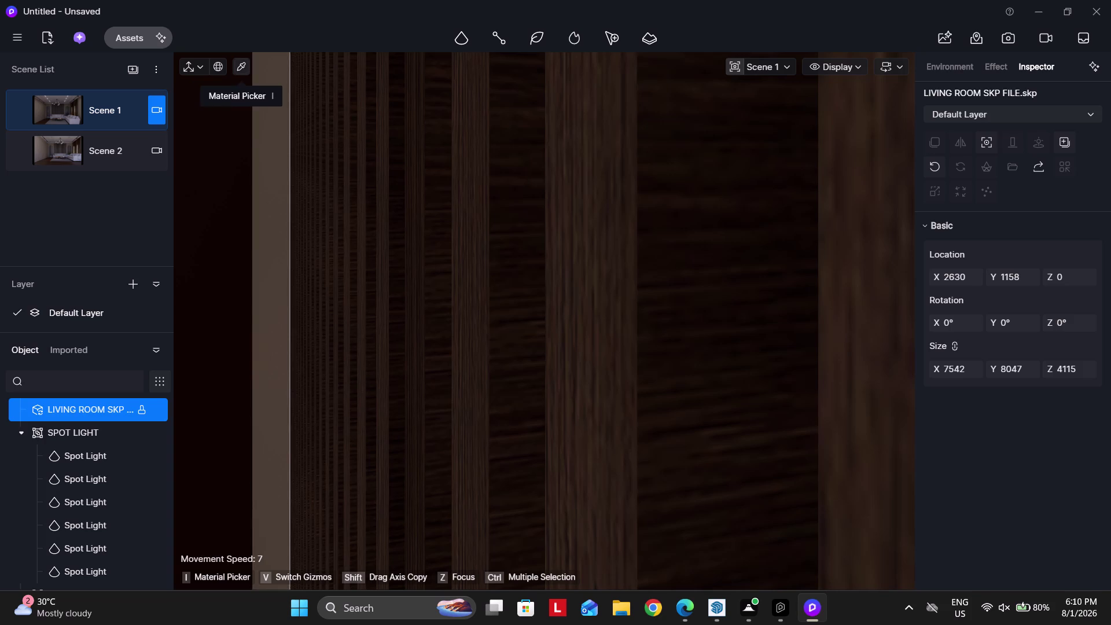
click(250, 314)
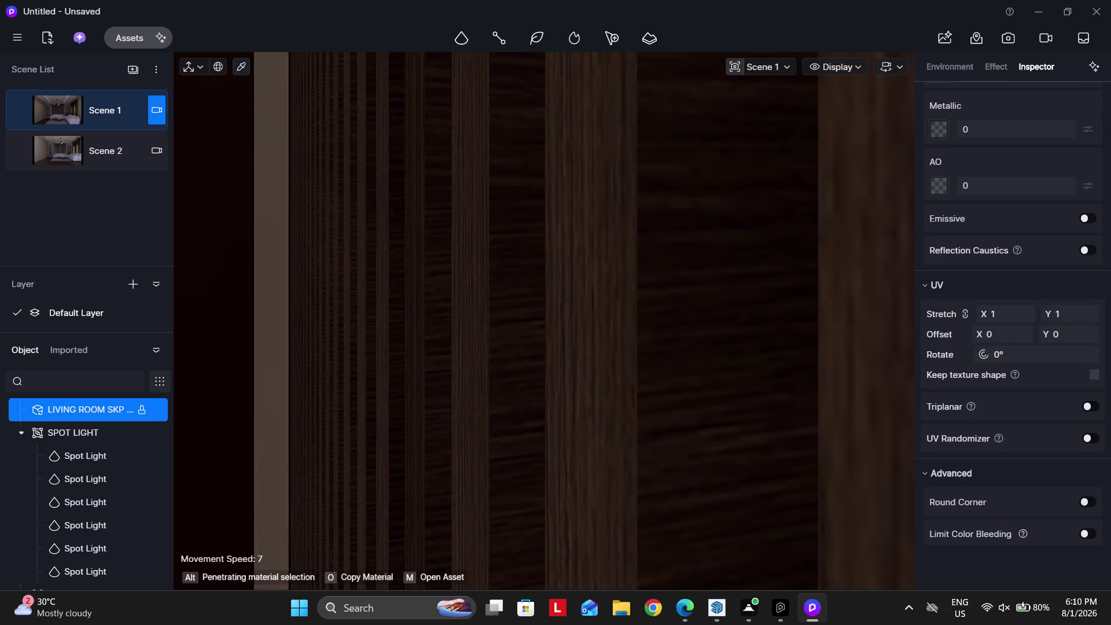
scroll(up, 3)
scroll(up, 3)
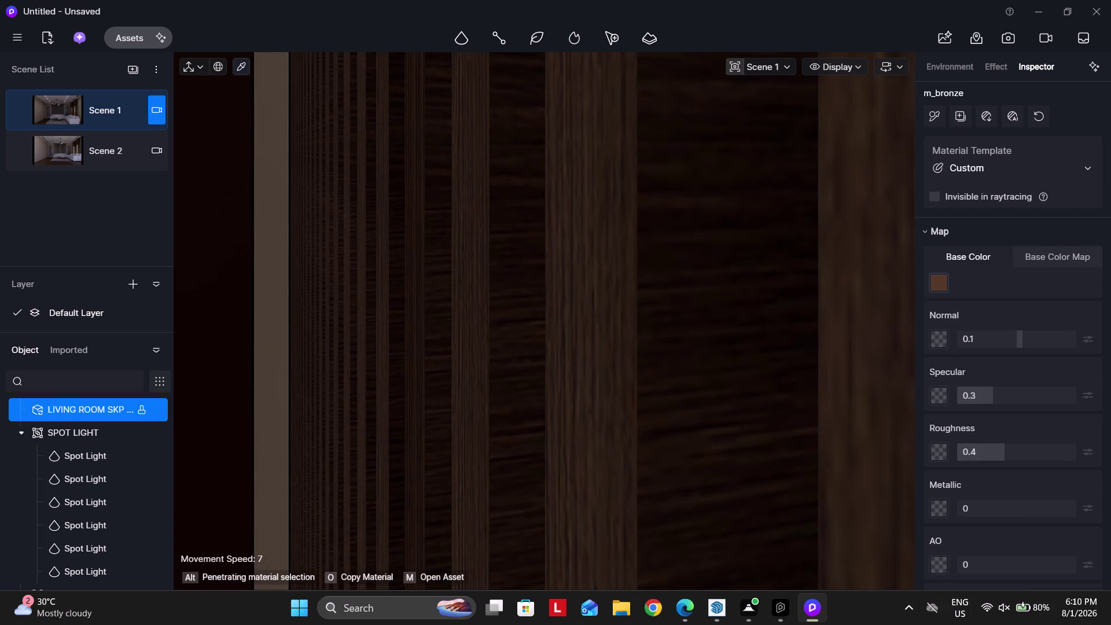
click(716, 610)
Zoom in on the handle of the arched door panel in SketchUp.
key(Escape)
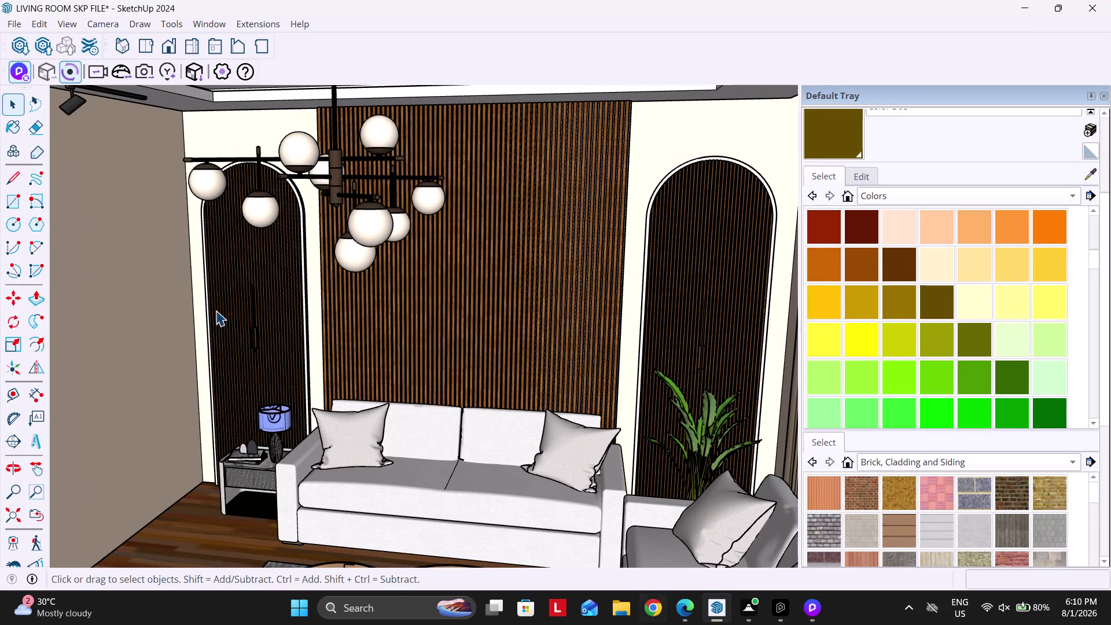
scroll(up, 3)
click(264, 342)
scroll(down, 3)
scroll(up, 3)
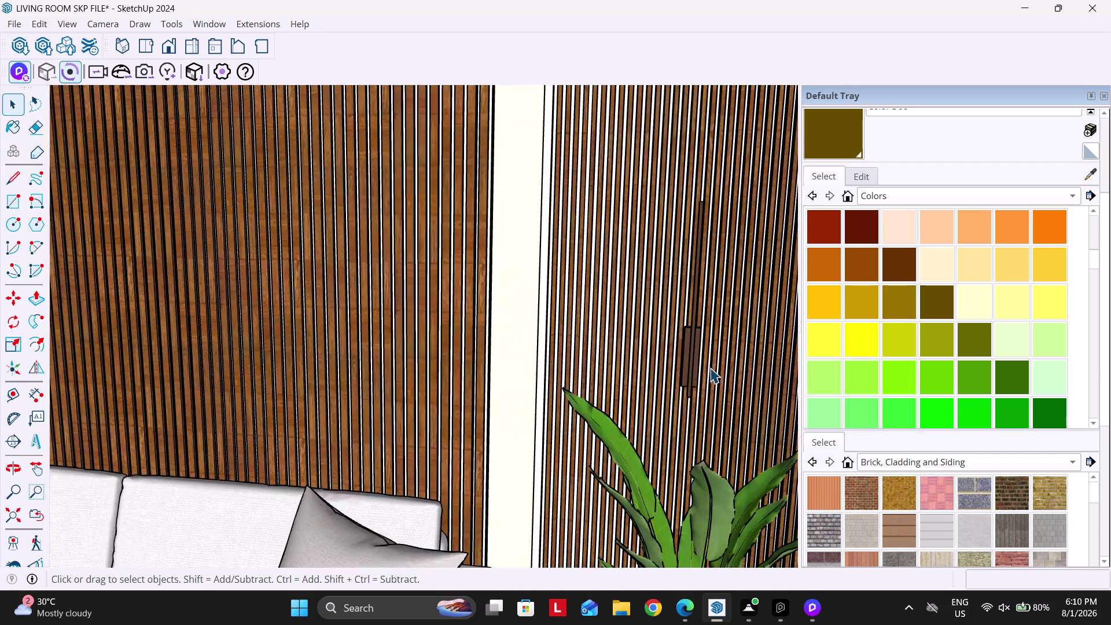
scroll(up, 3)
Isolate the selected handle strip via the context menu, then switch to D5 Render.
click(678, 359)
right_click(679, 359)
click(721, 353)
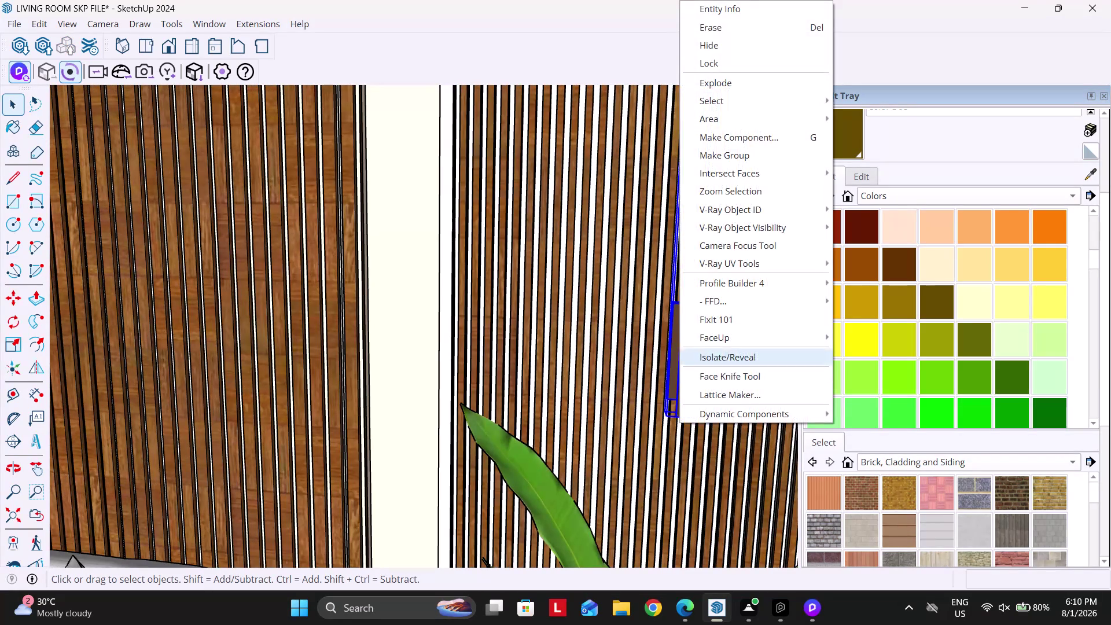
right_click(691, 350)
click(732, 360)
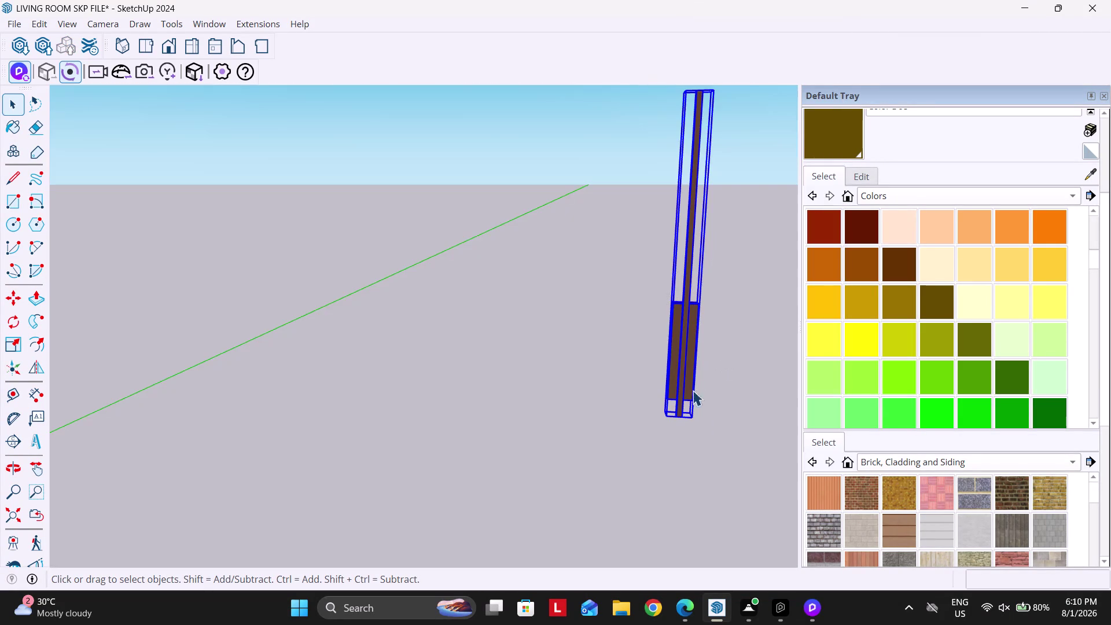
click(804, 613)
scroll(down, 3)
Fly the D5 camera toward the handle strips and frame them in view.
key(s)
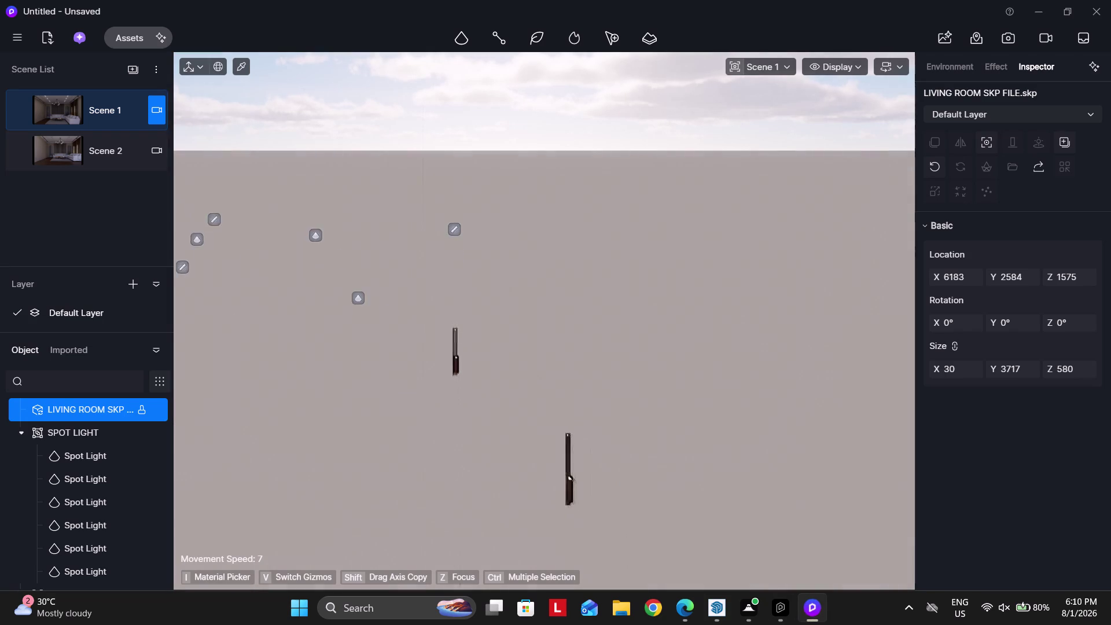
scroll(down, 3)
key(d)
key(d)
key(d)
right_drag(569, 400, 437, 390)
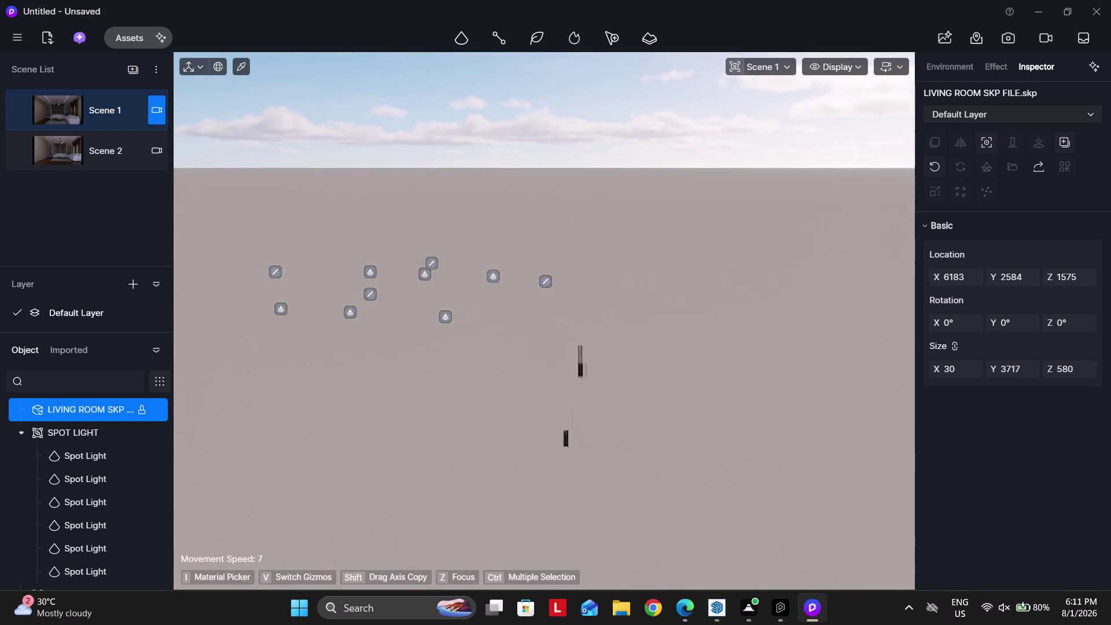
right_drag(636, 423, 397, 407)
scroll(up, 3)
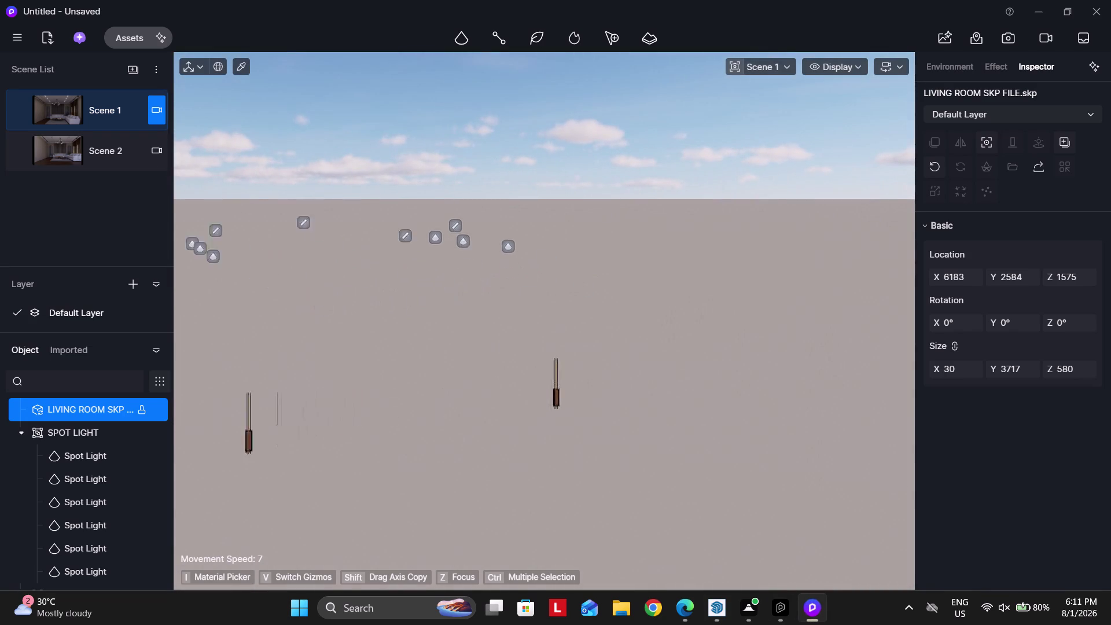
scroll(up, 3)
scroll(down, 3)
scroll(up, 3)
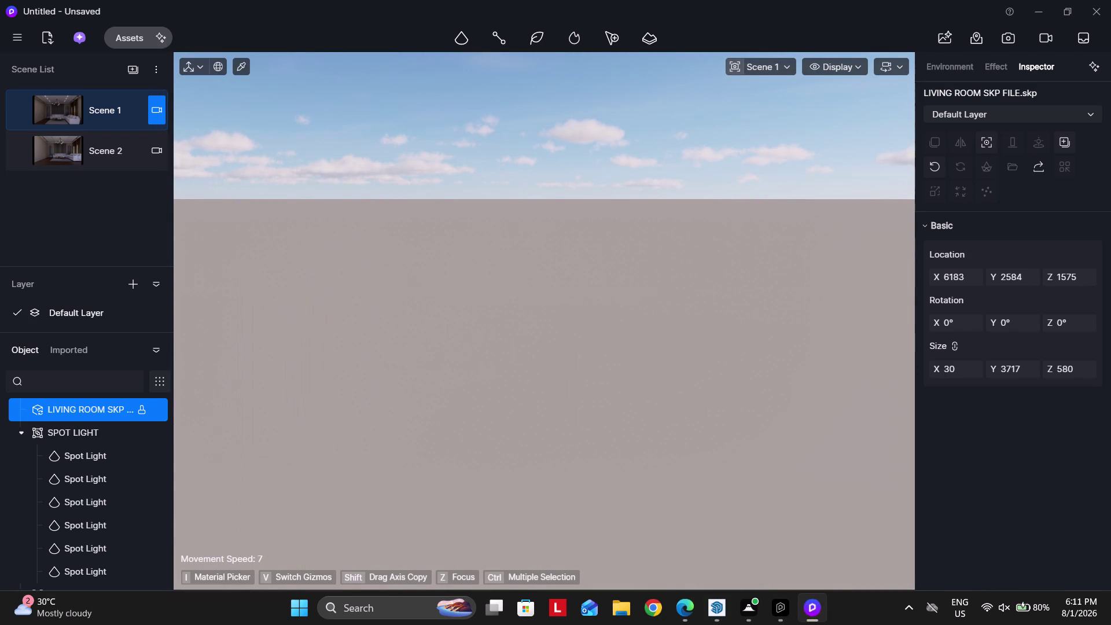
scroll(down, 3)
scroll(up, 3)
scroll(up, 3)
scroll(up, 3)
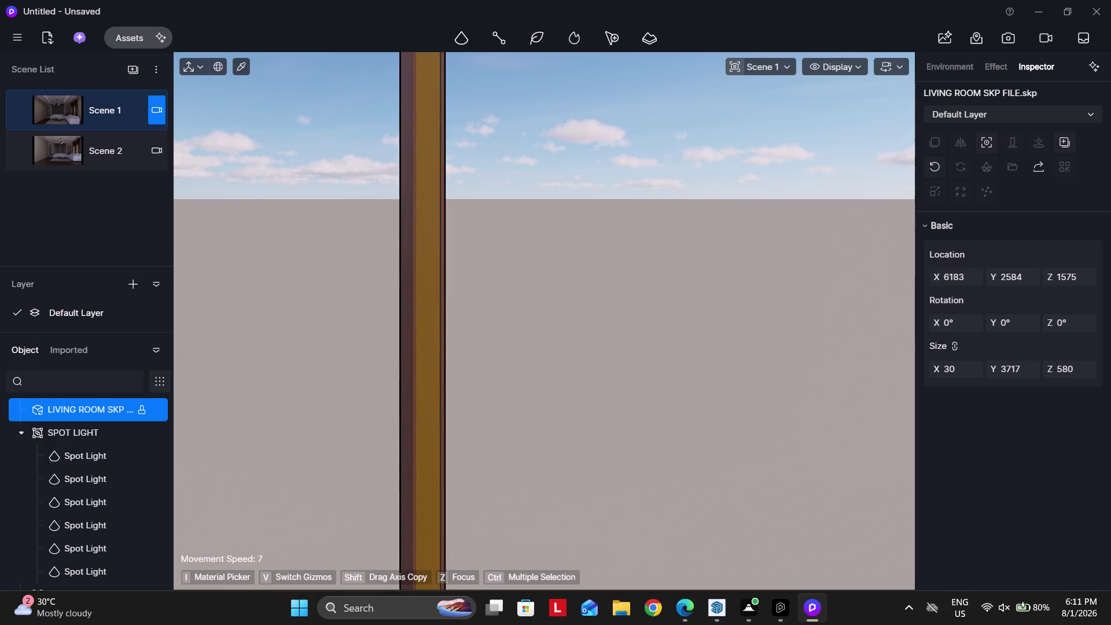
Select the handle strip's material and set its base colour to pure white.
click(240, 66)
click(434, 234)
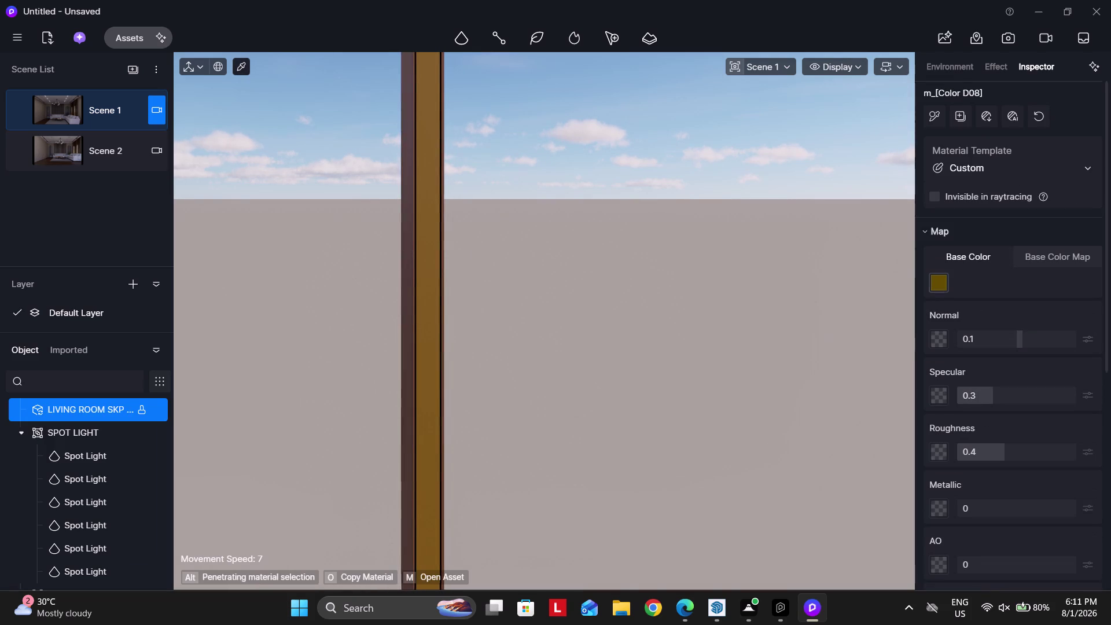
click(942, 283)
drag(666, 271, 535, 224)
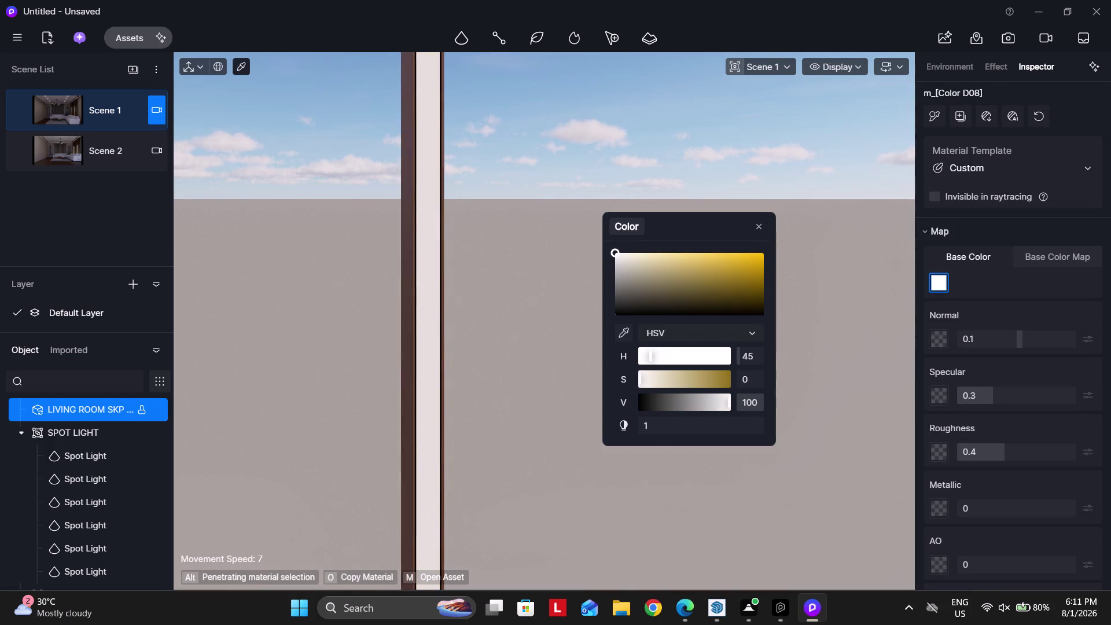
click(754, 228)
Enable Emissive on the strip material with an intensity of 100.
scroll(down, 3)
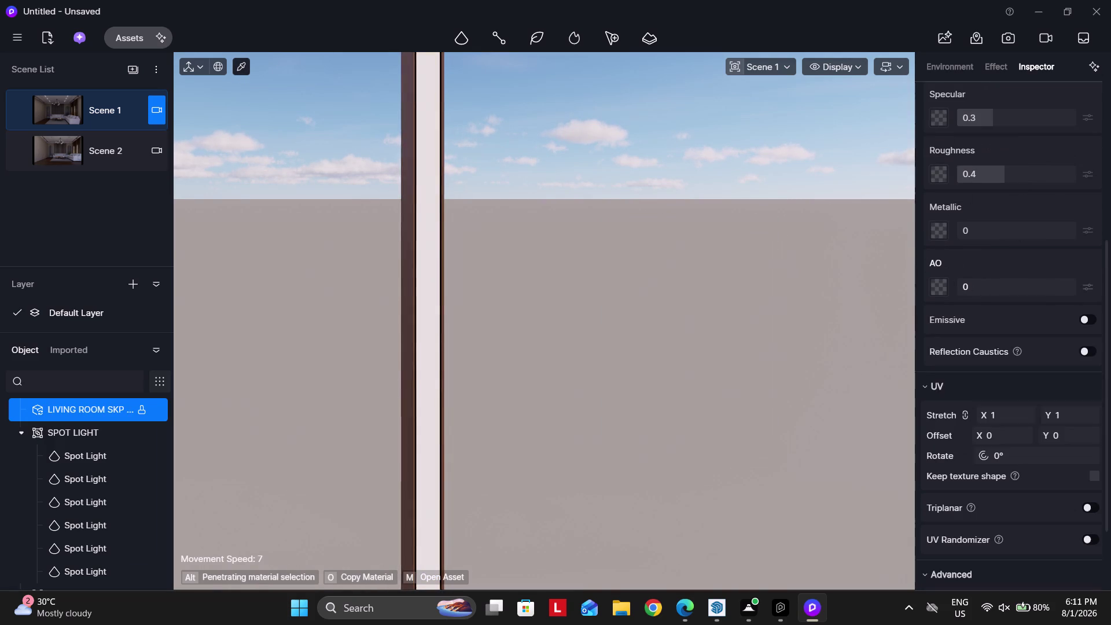
scroll(up, 3)
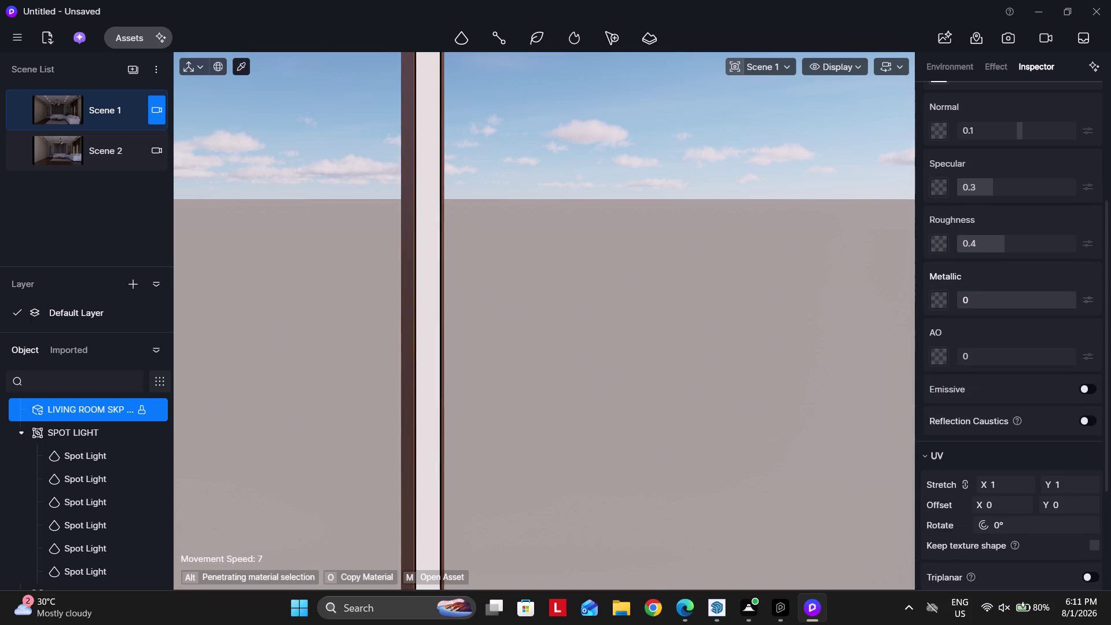
click(1092, 384)
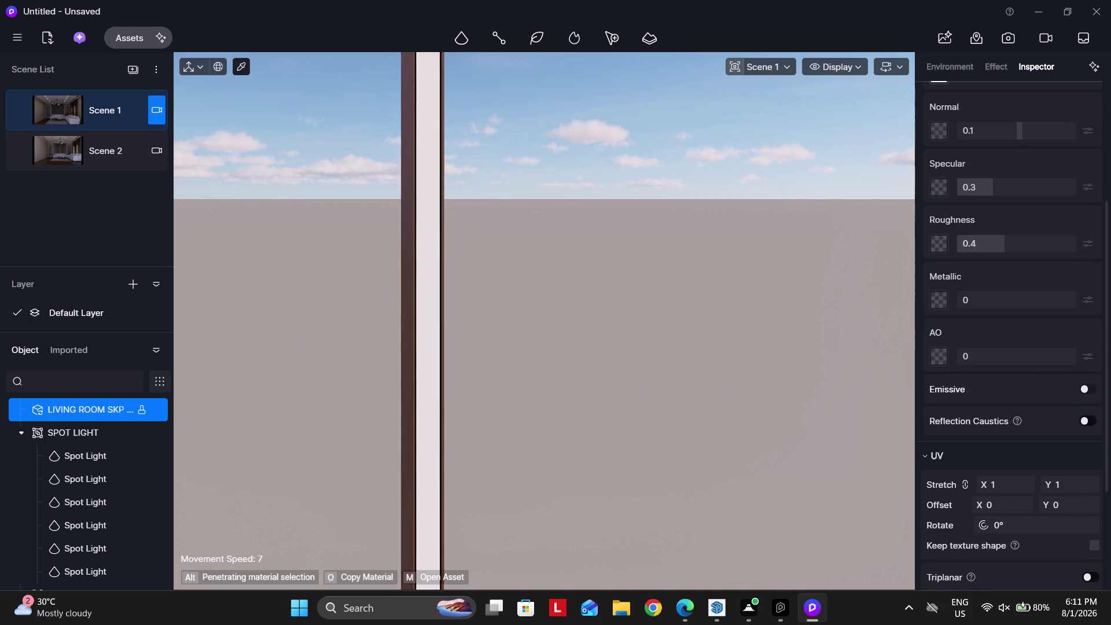
click(1086, 390)
click(991, 432)
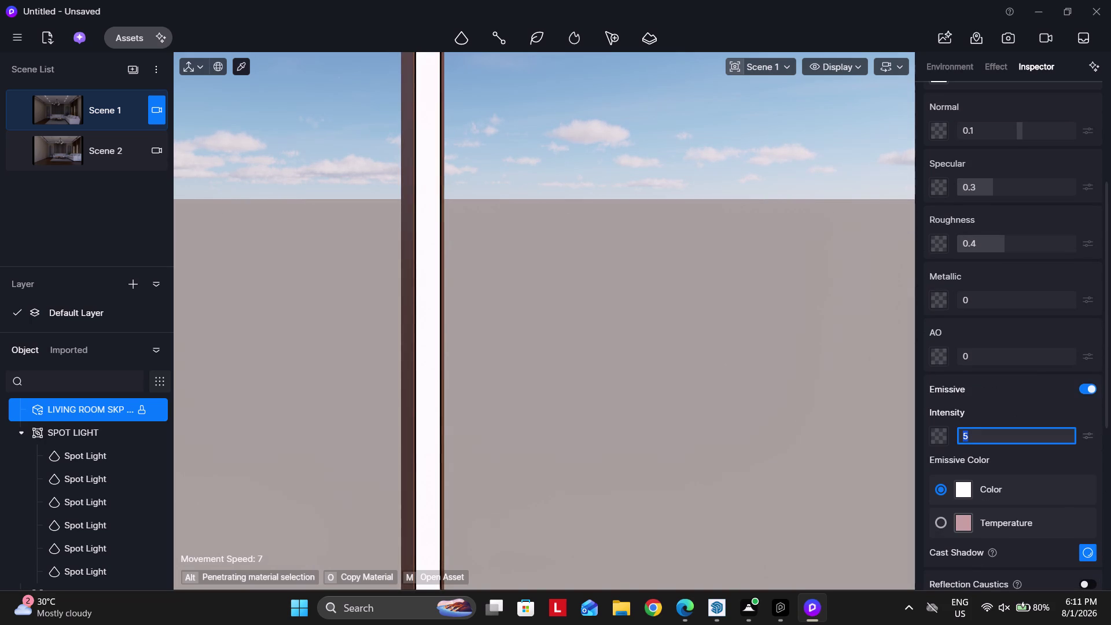
text(100)
key(Return)
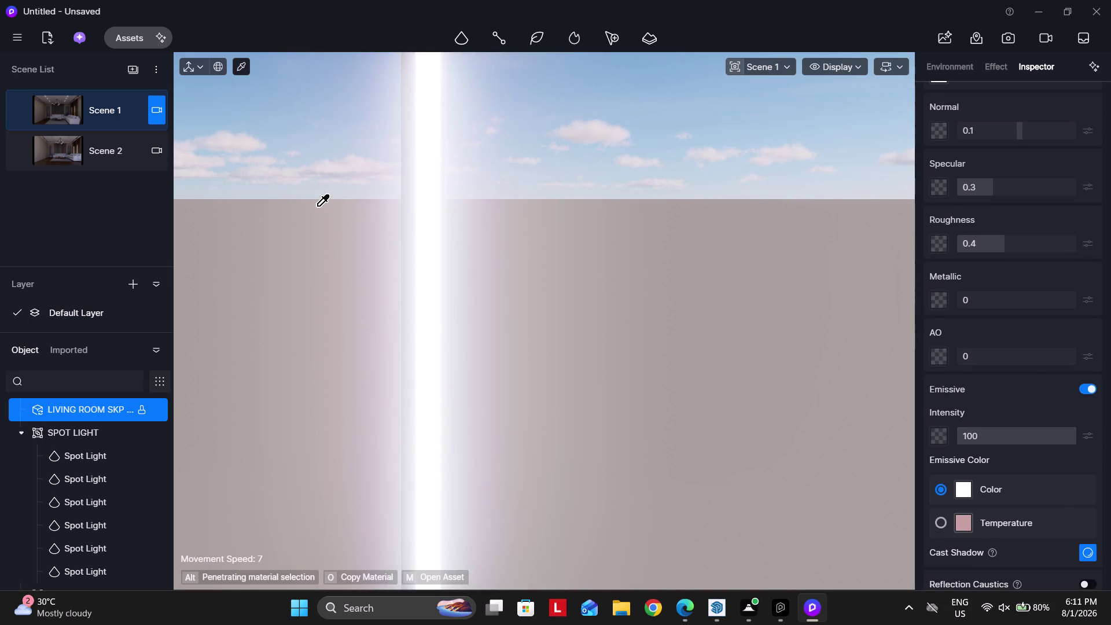
Pull the camera back to see both glowing strips, then return to SketchUp.
key(Escape)
key(Escape)
click(163, 99)
key(Escape)
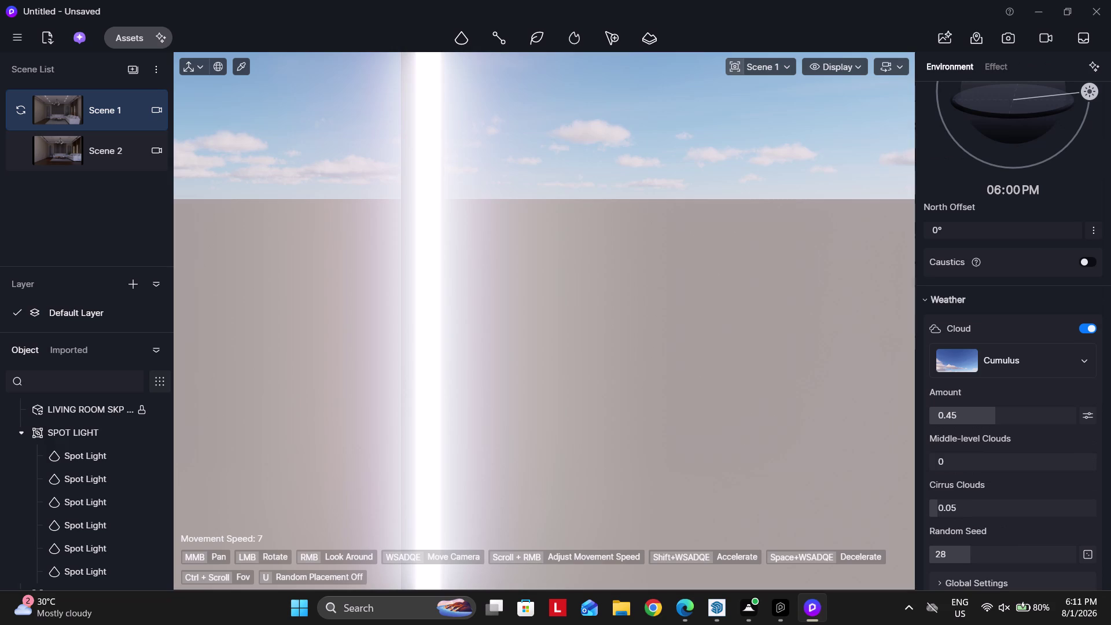
click(112, 116)
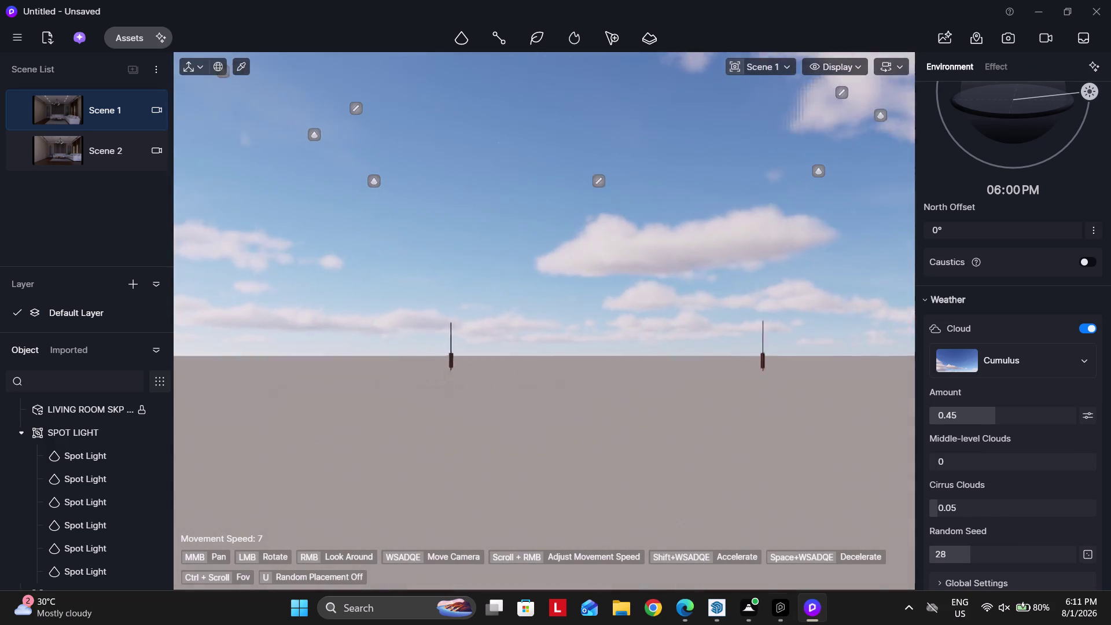
click(713, 606)
key(Escape)
key(Escape)
Zoom out and orbit in SketchUp to show the whole living room model.
key(Escape)
scroll(down, 3)
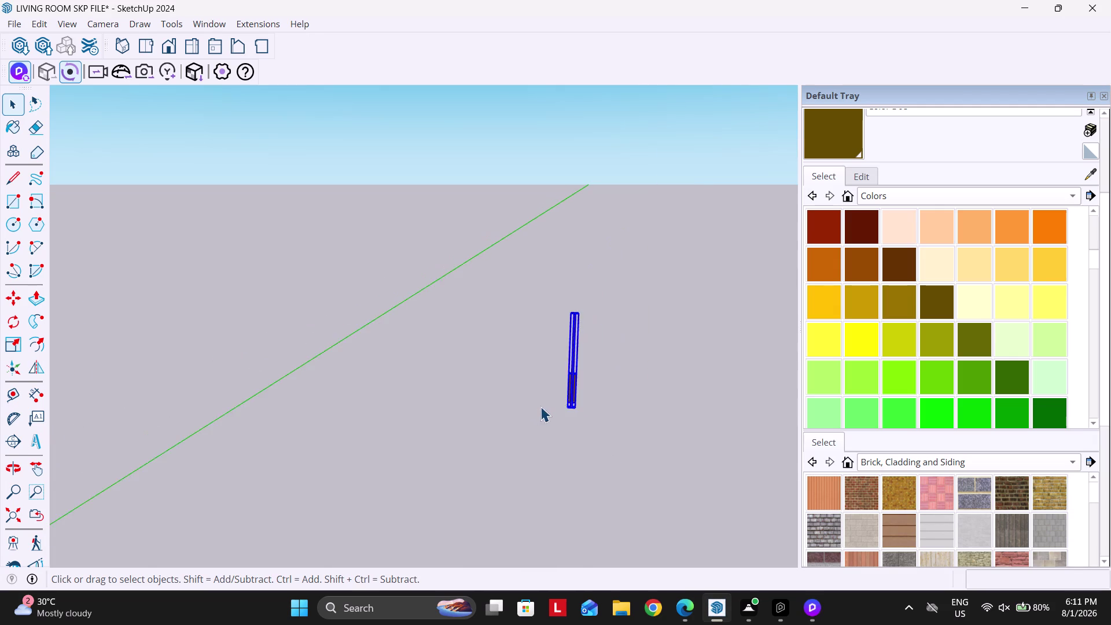
scroll(down, 3)
key(u)
scroll(down, 3)
click(687, 346)
middle_drag(584, 443, 608, 382)
Check the lit living room in D5 Render, then bring up File Explorer.
scroll(up, 3)
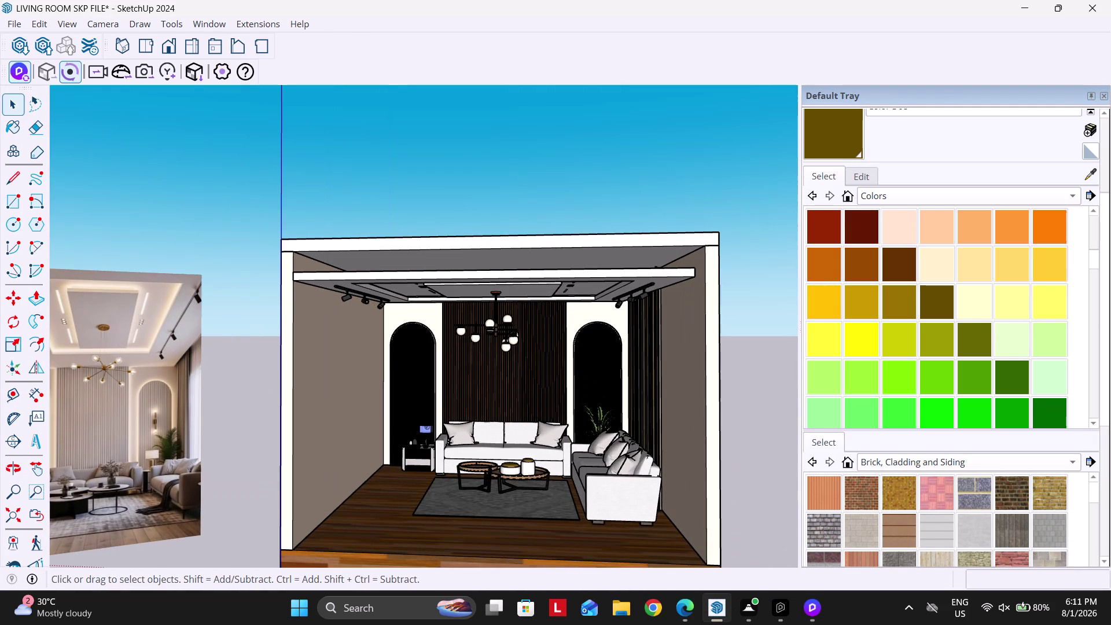
click(802, 612)
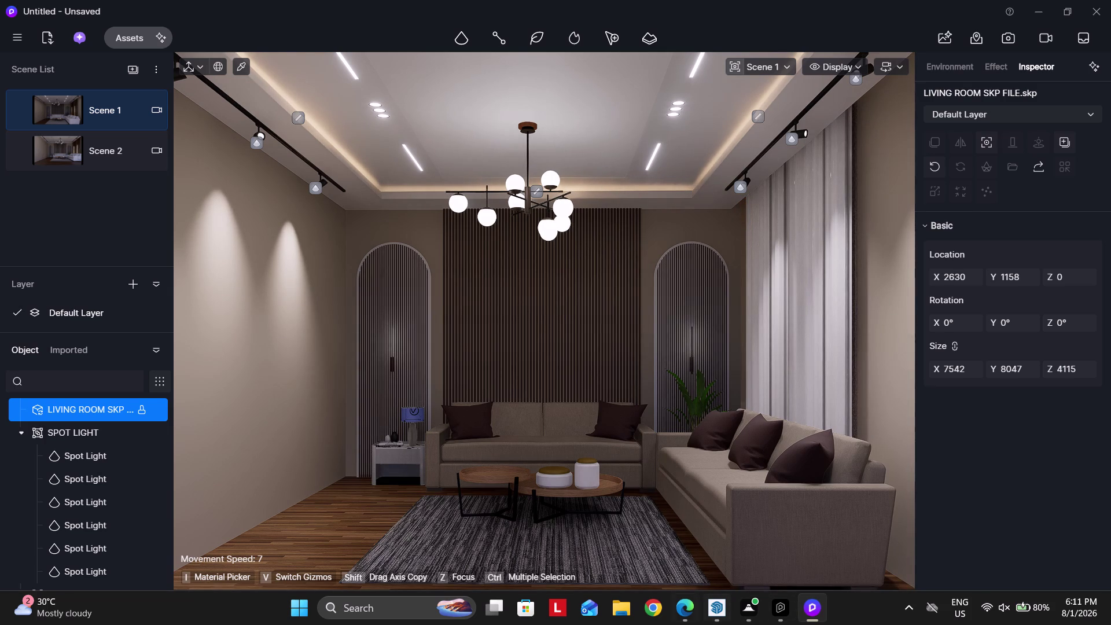
click(630, 606)
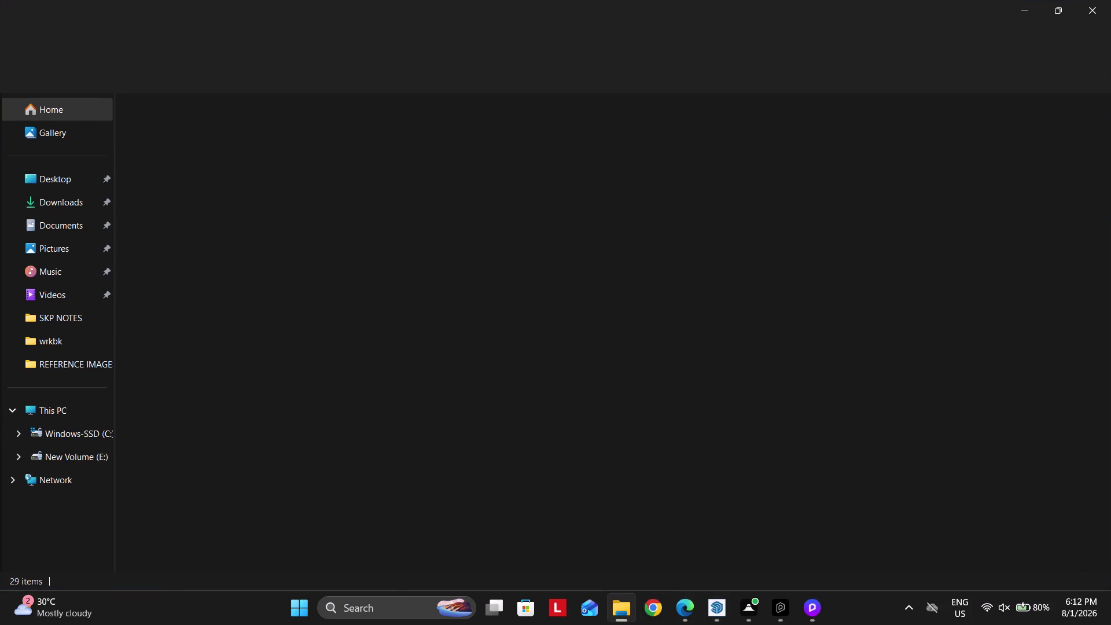
Browse to E:\sunill\BALAJEE MAHARASTRA 1 BHK\RENDERED CLIPS\BR1 in File Explorer.
click(77, 421)
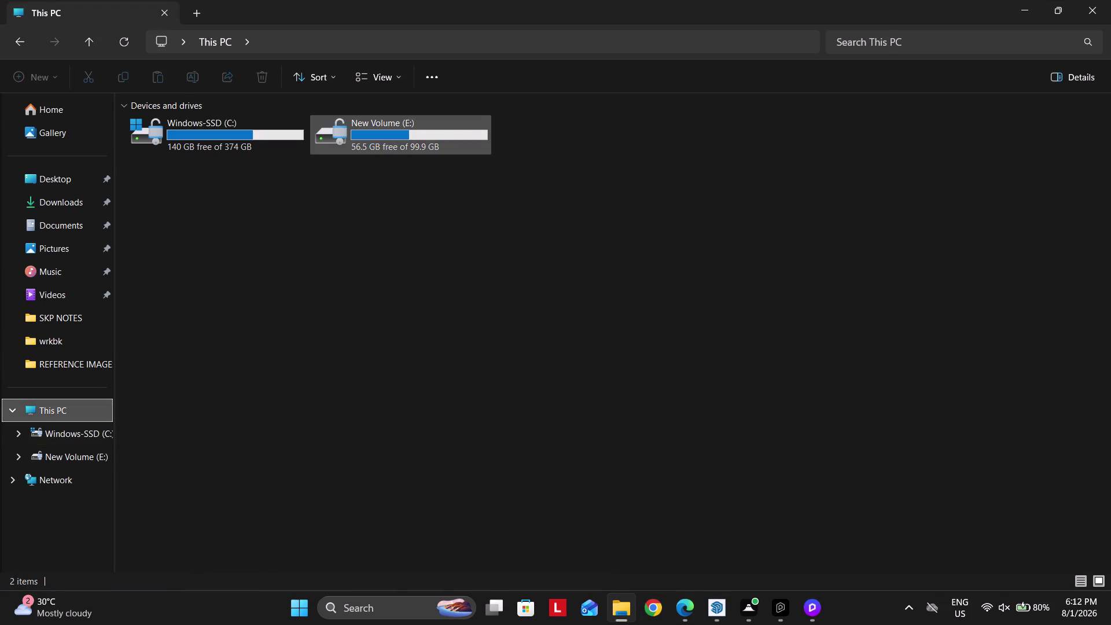
double_click(412, 140)
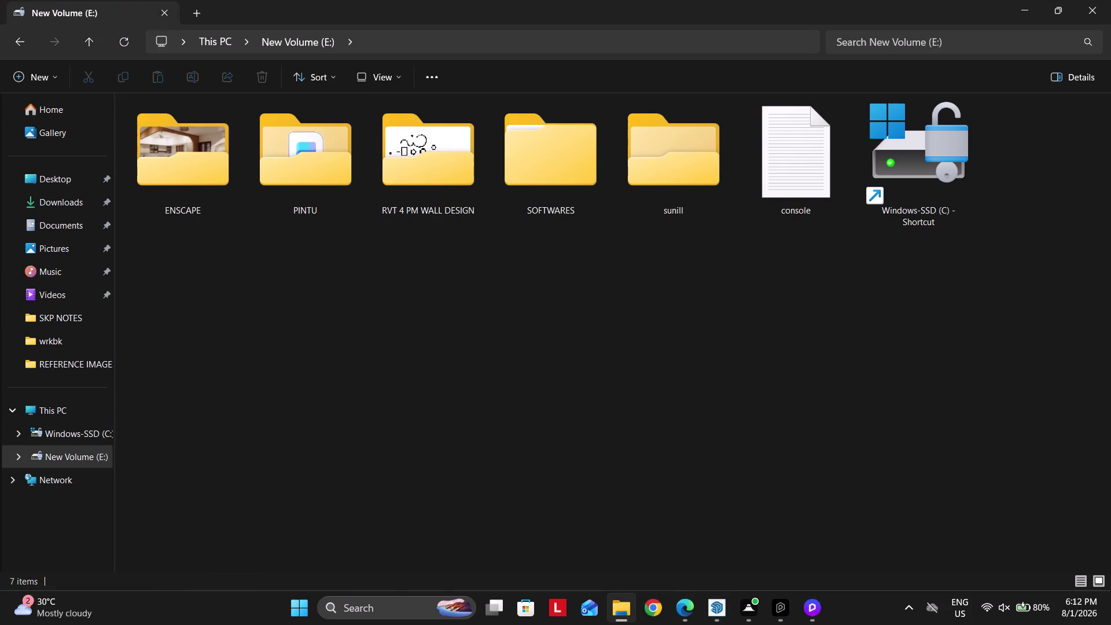
double_click(664, 181)
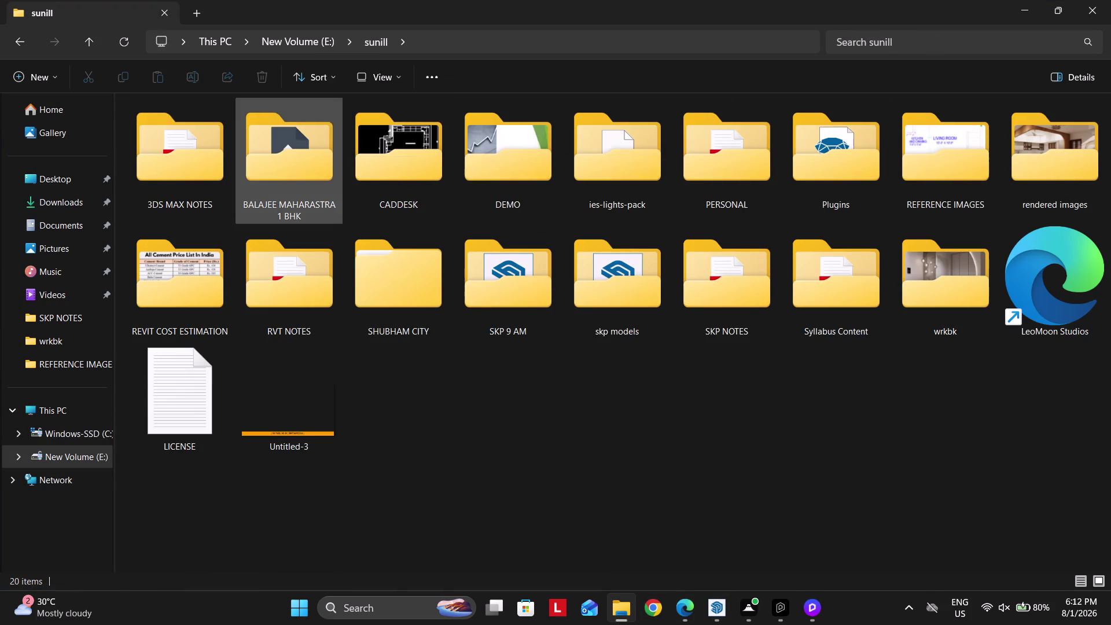
double_click(316, 156)
double_click(166, 166)
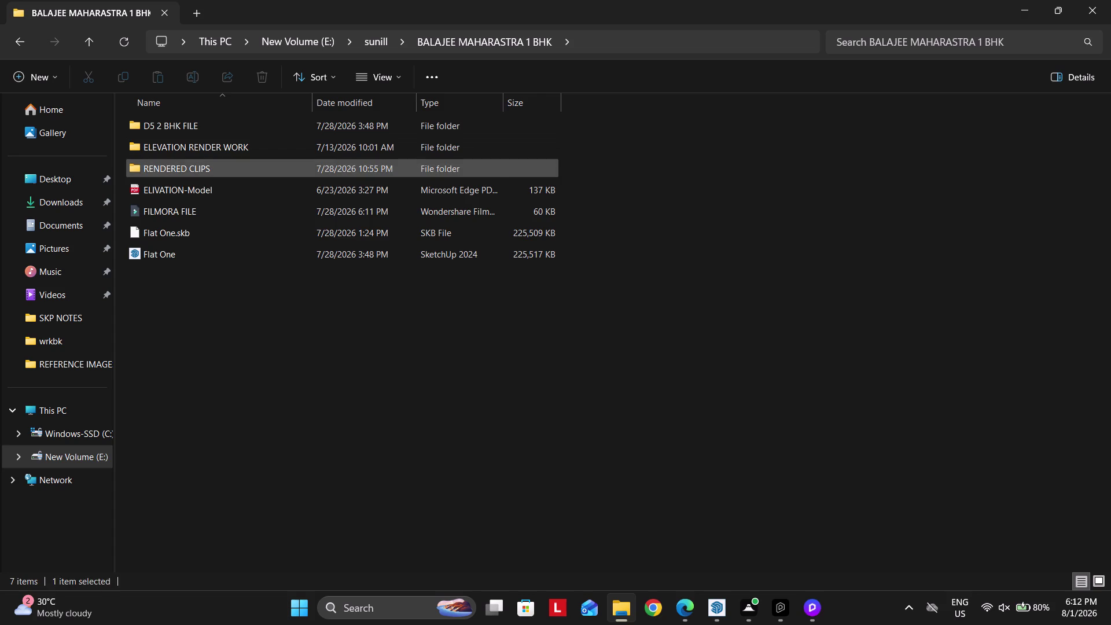
double_click(232, 149)
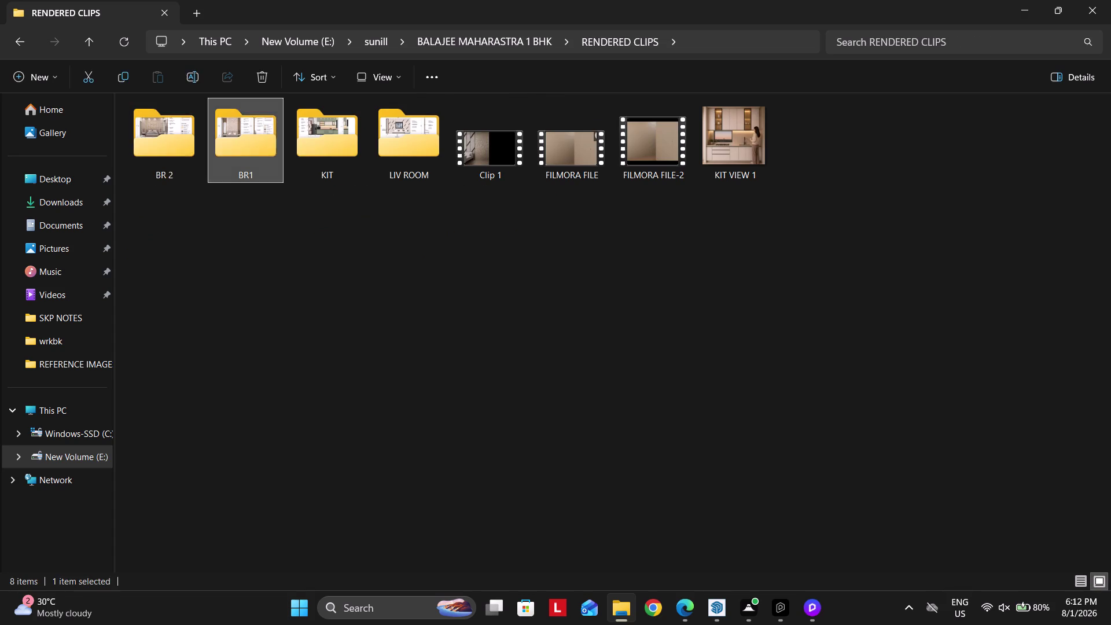
double_click(491, 137)
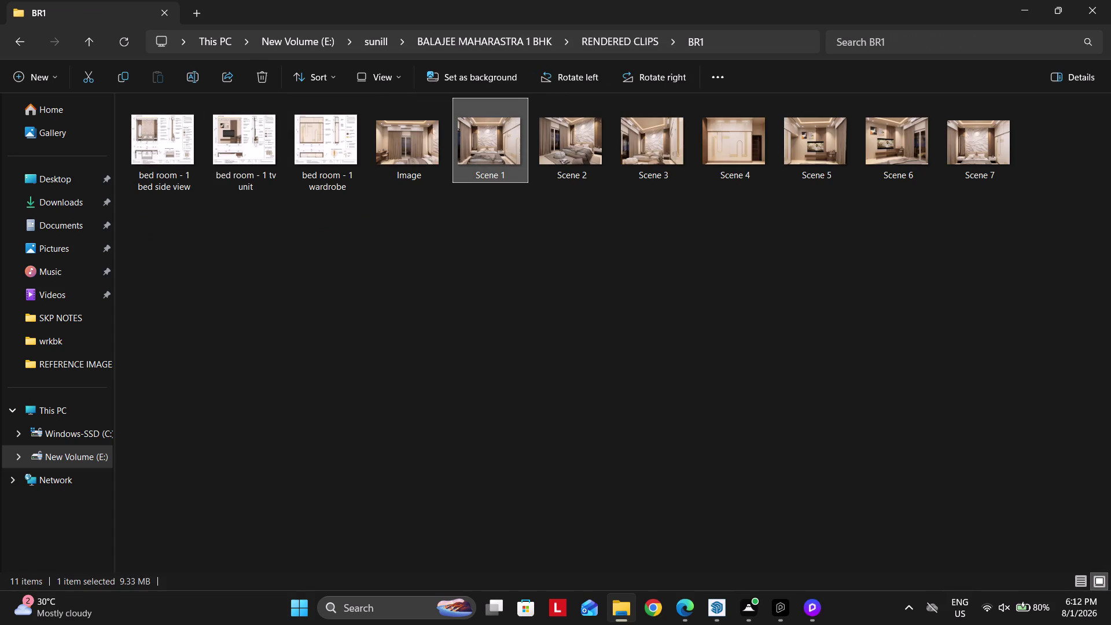
scroll(up, 3)
Look over the Scene 1.png bedroom render in Photos, then close the viewer.
scroll(up, 3)
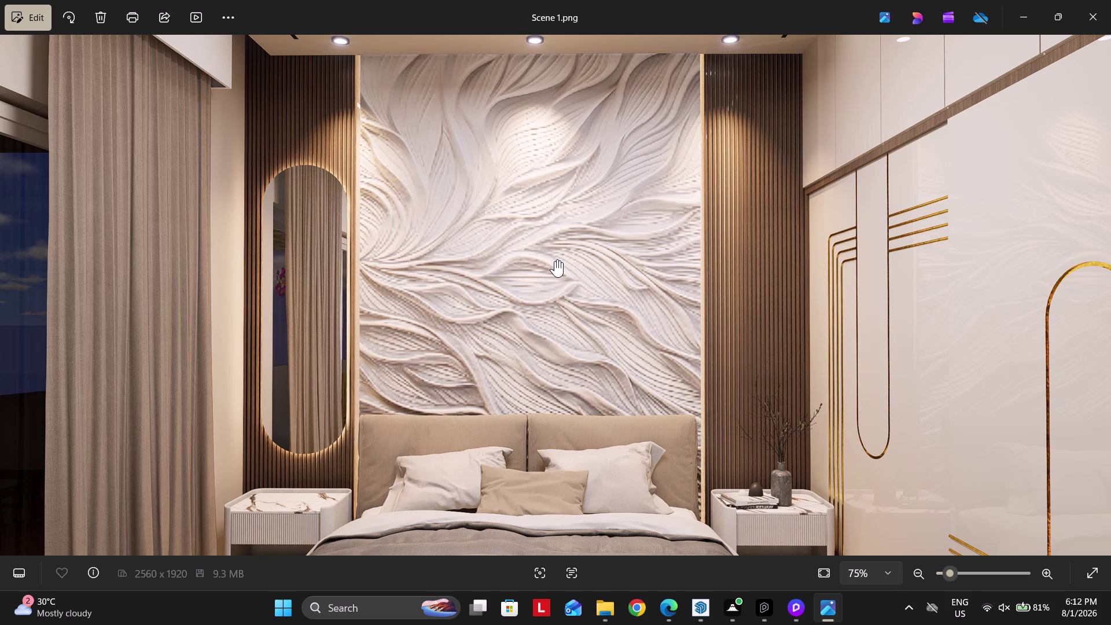